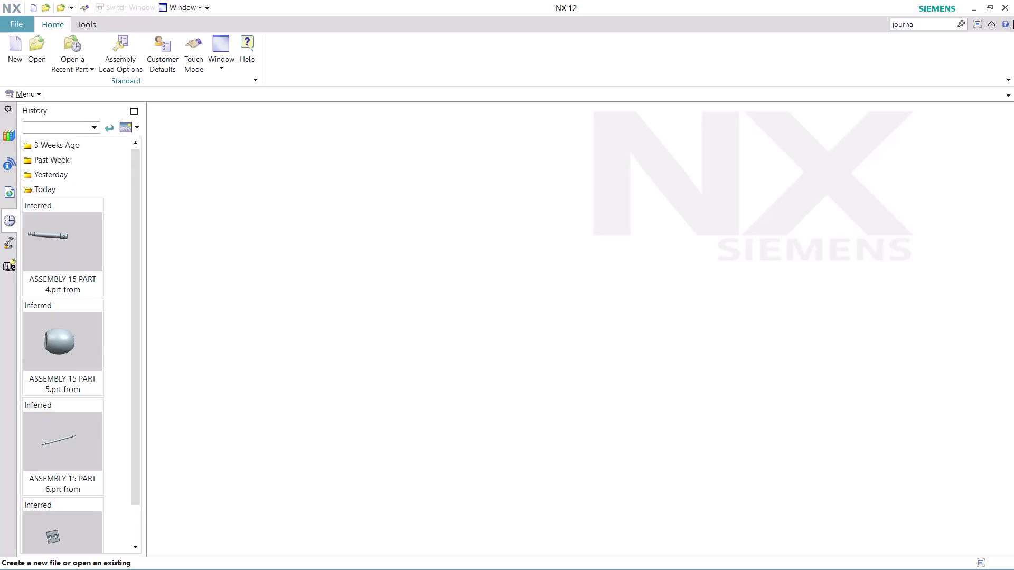
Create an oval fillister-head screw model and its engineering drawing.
Search the Command Finder for 'journa' to list the nine journal commands.
click(923, 21)
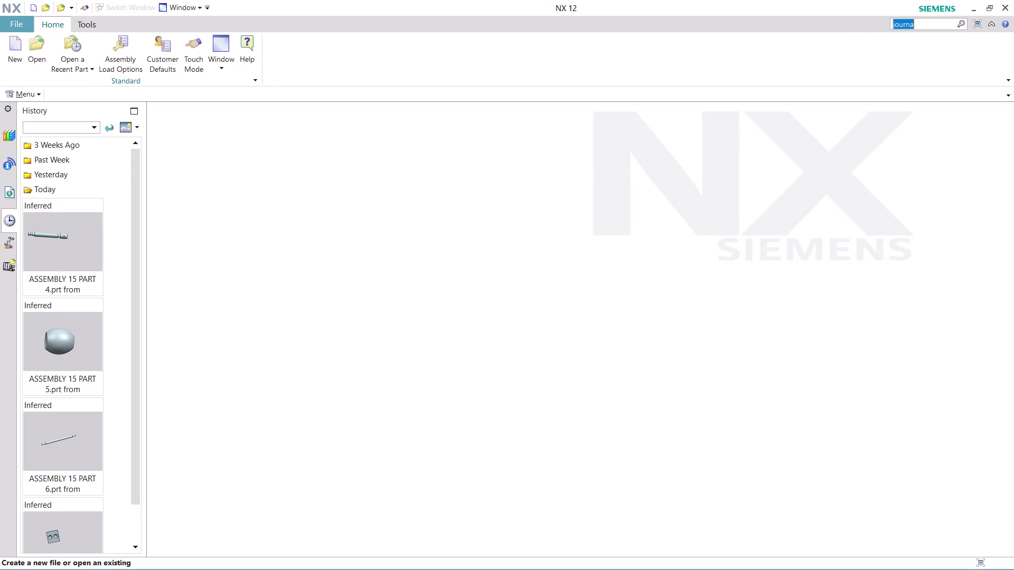
key(ctrl+super+F24)
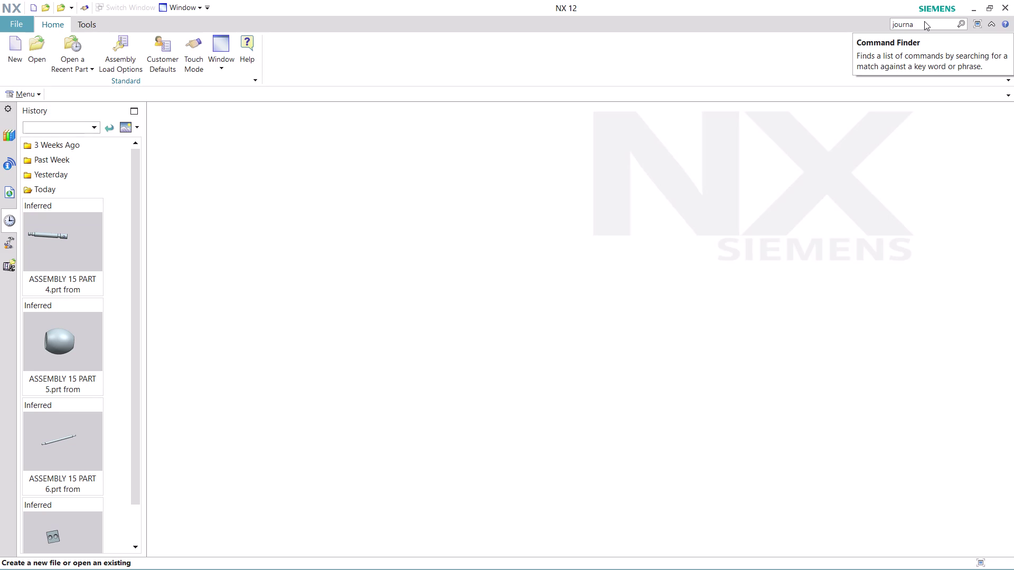
click(924, 21)
key(Return)
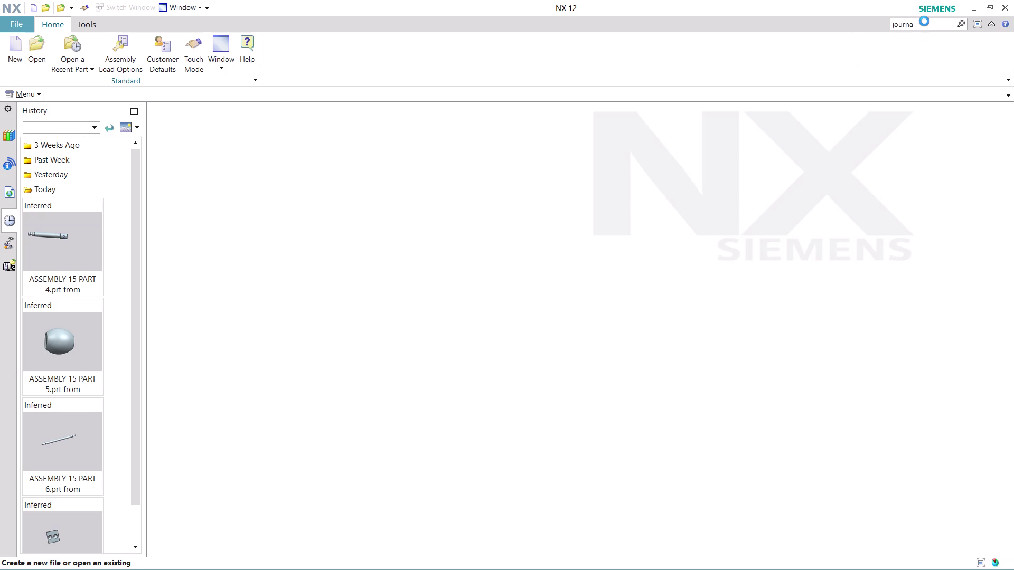
scroll(down, 3)
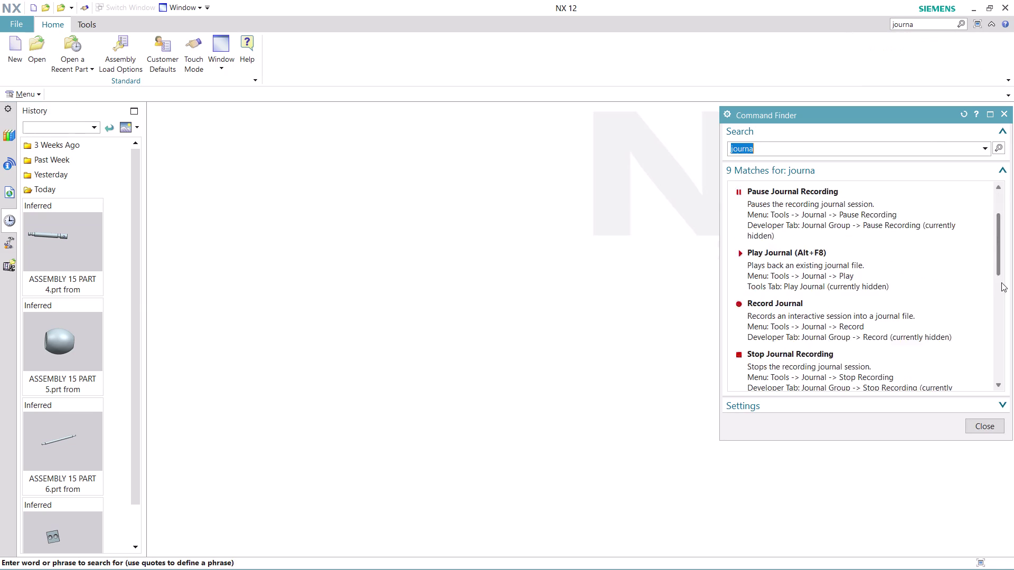
Start recording a journal to a file named 'ASSEMBLY 15 PART 8'.
scroll(down, 3)
click(789, 269)
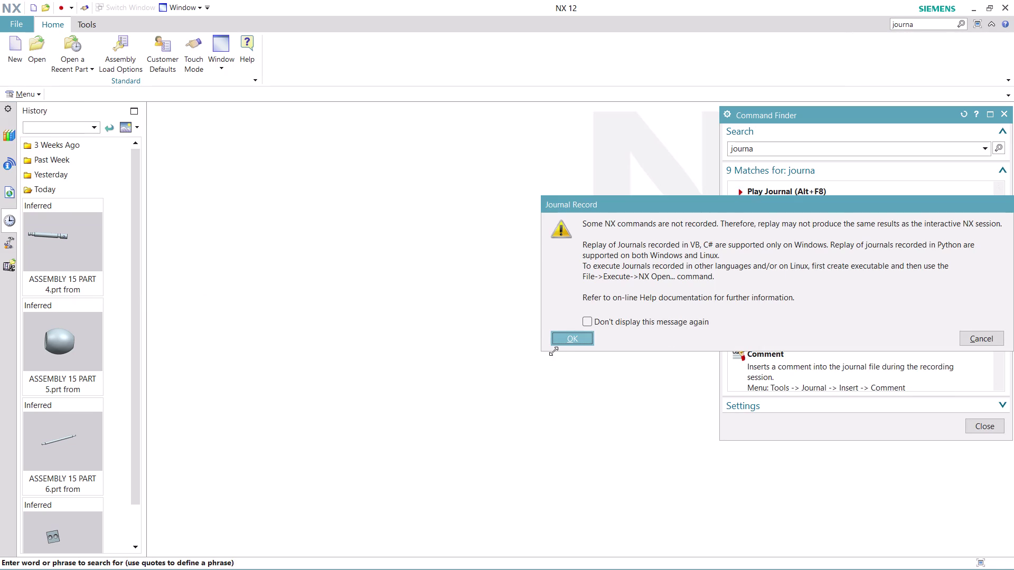
click(560, 340)
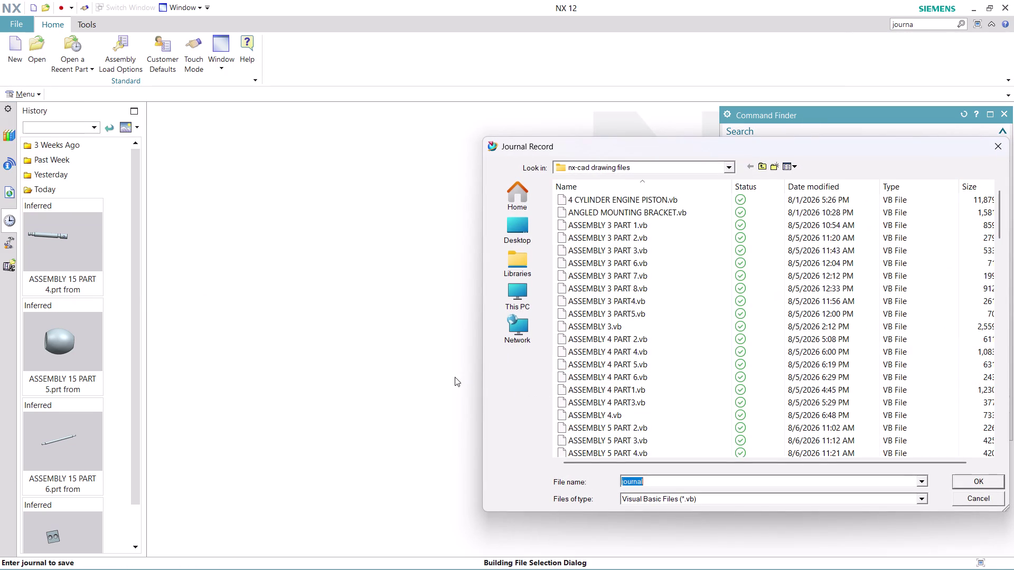
text(ASSE)
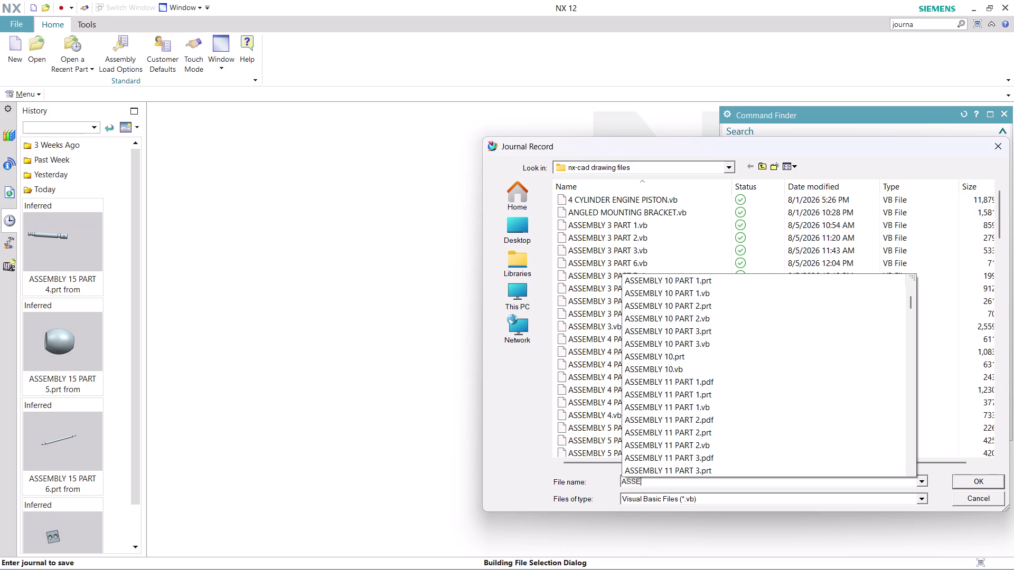
text(MBLY)
key(space)
text(15 PA)
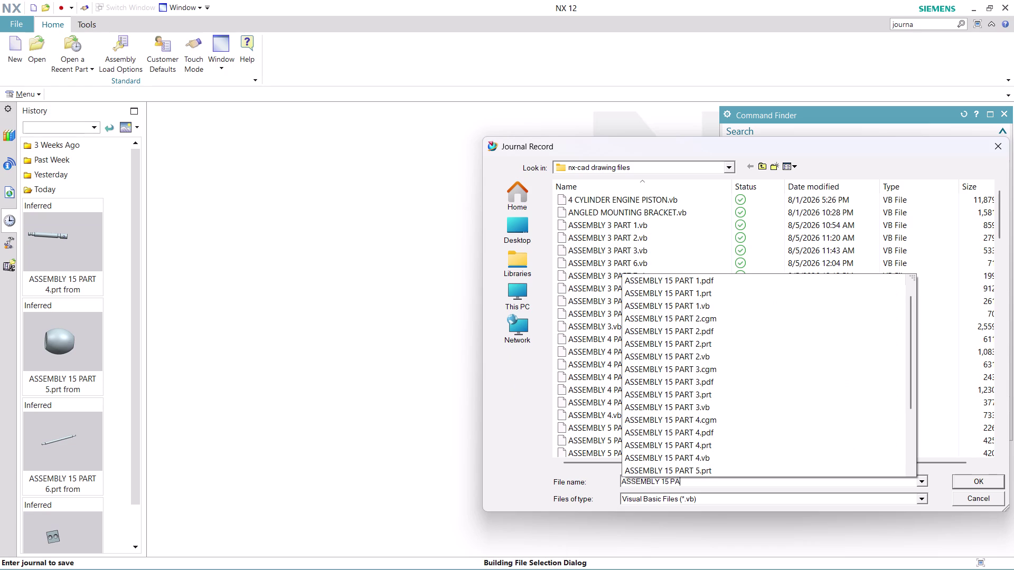
text(RT)
key(space)
key(8)
key(Return)
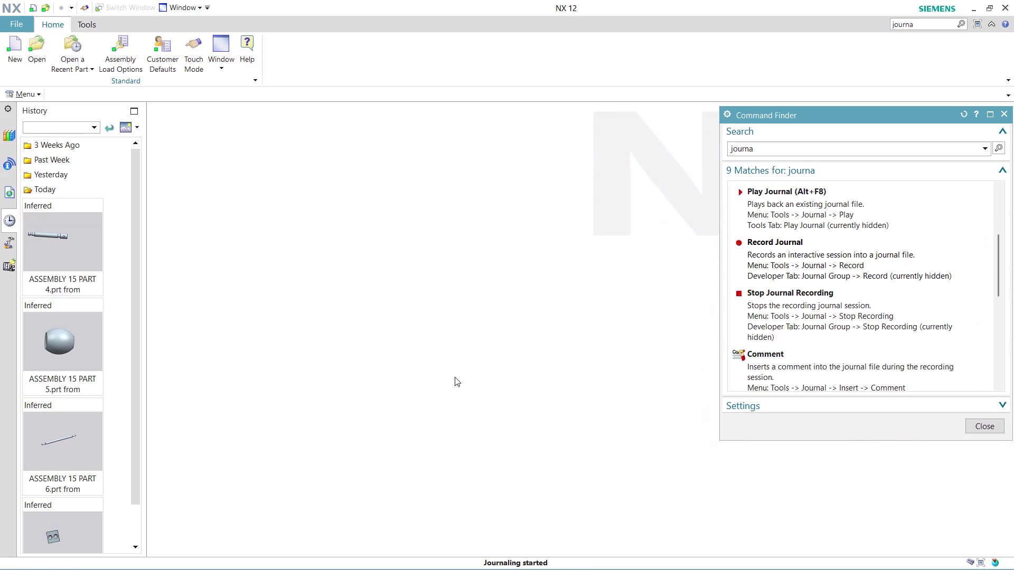
click(991, 422)
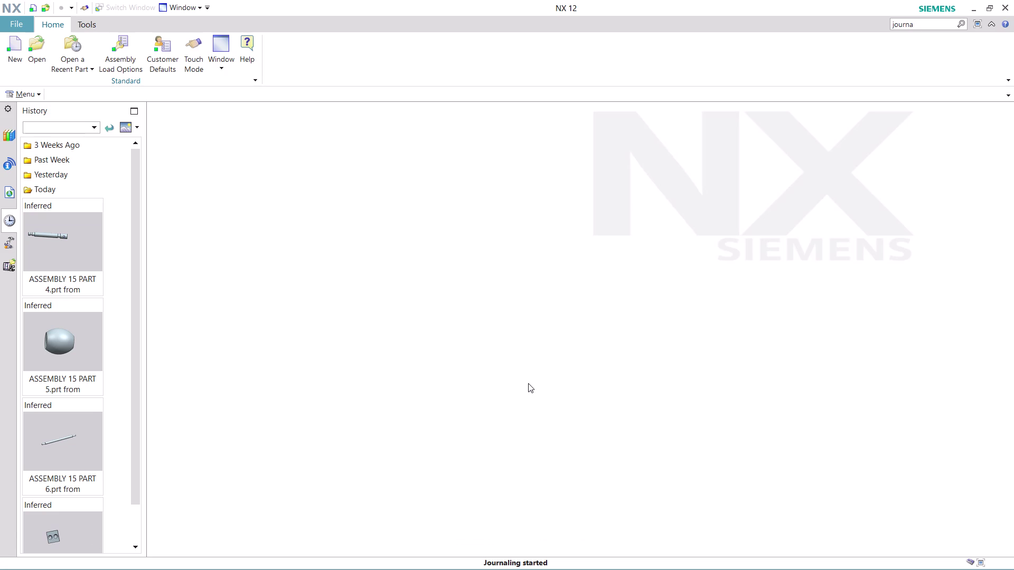
Create a new part, model8.prt, from the Model template.
click(11, 51)
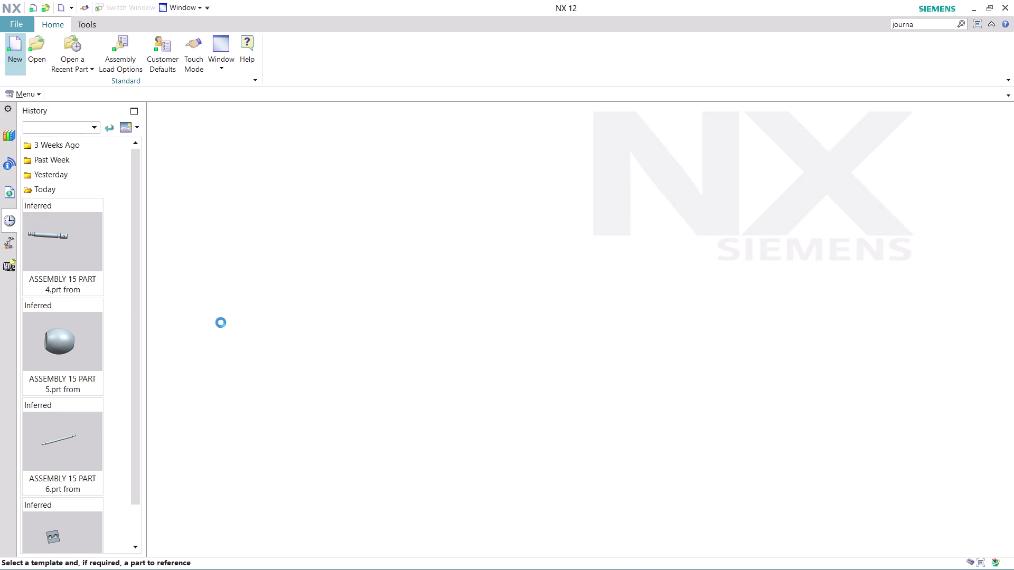
click(189, 270)
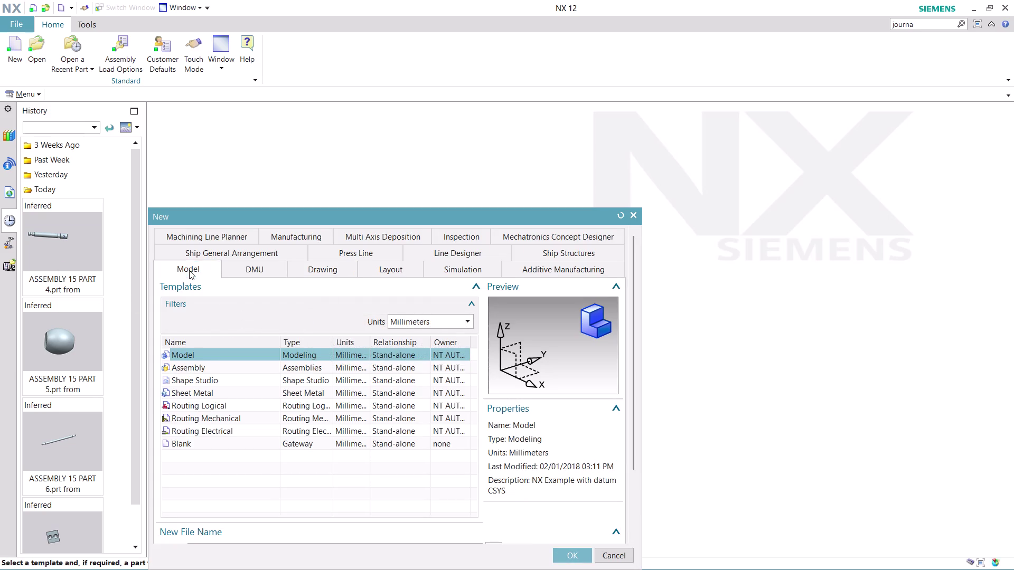
click(568, 555)
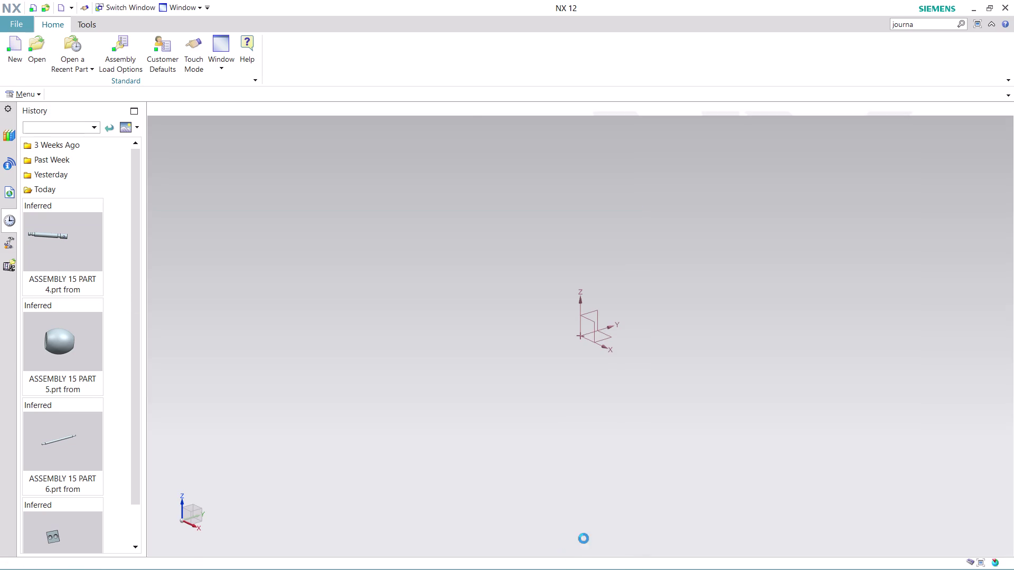
click(20, 98)
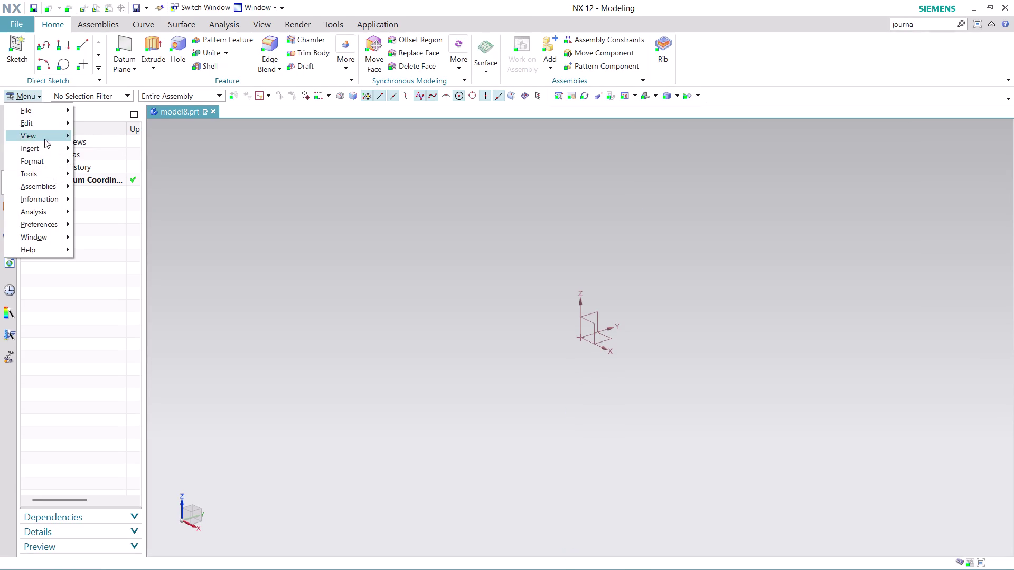
click(151, 163)
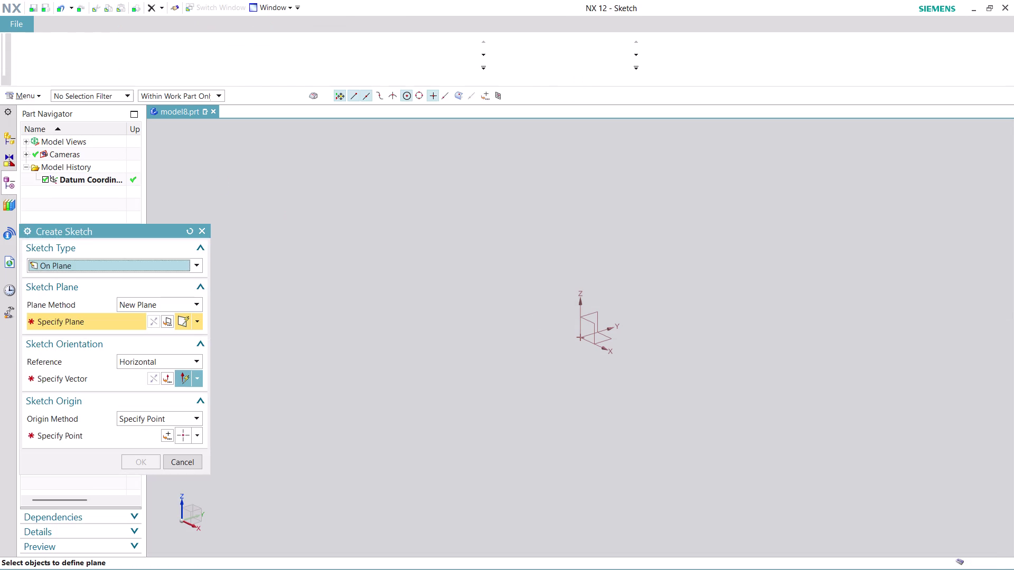
Place the sketch on the XY plane, horizontal orientation, origin at 0,0,0.
click(615, 339)
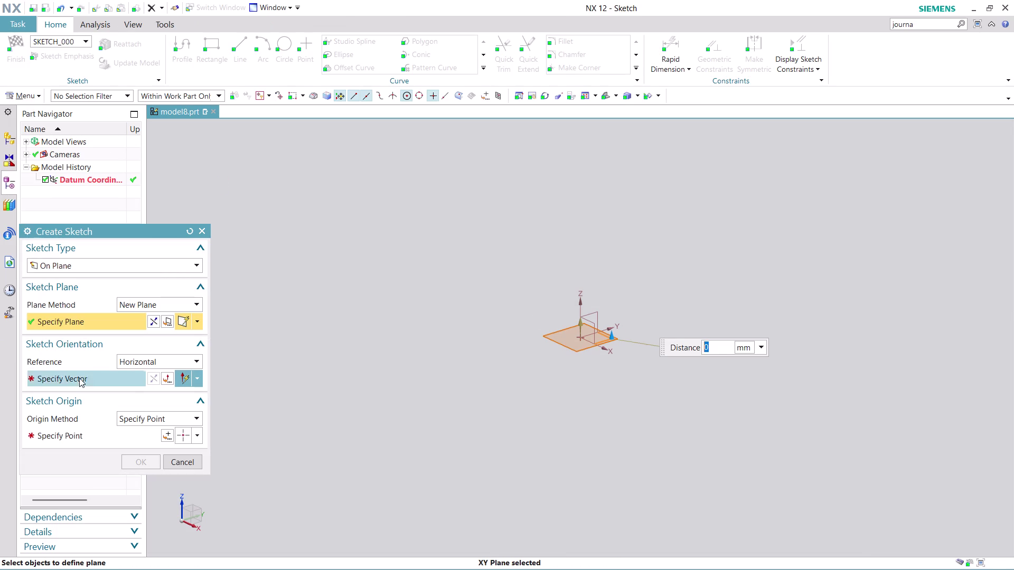
click(80, 378)
click(610, 327)
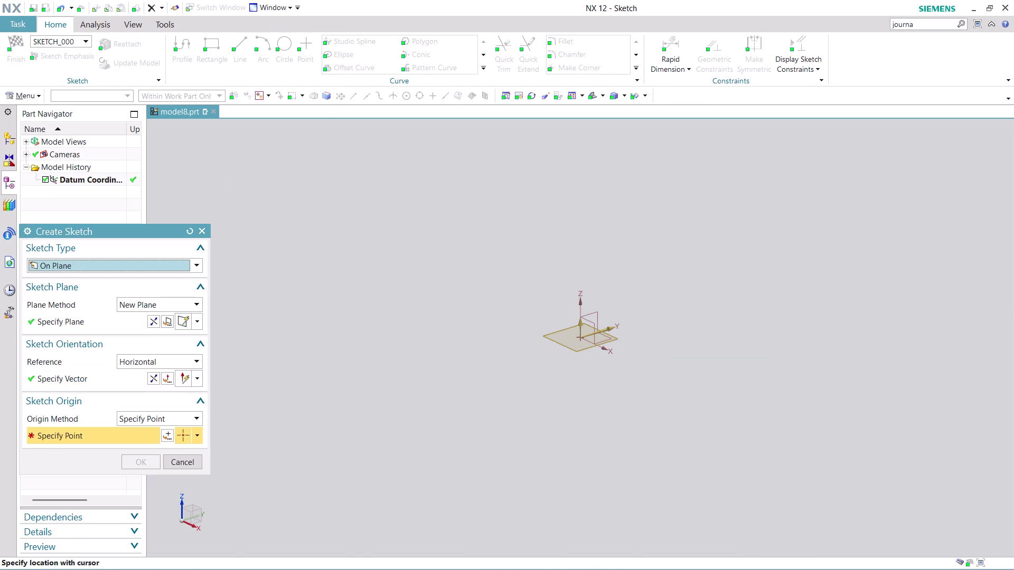
click(166, 434)
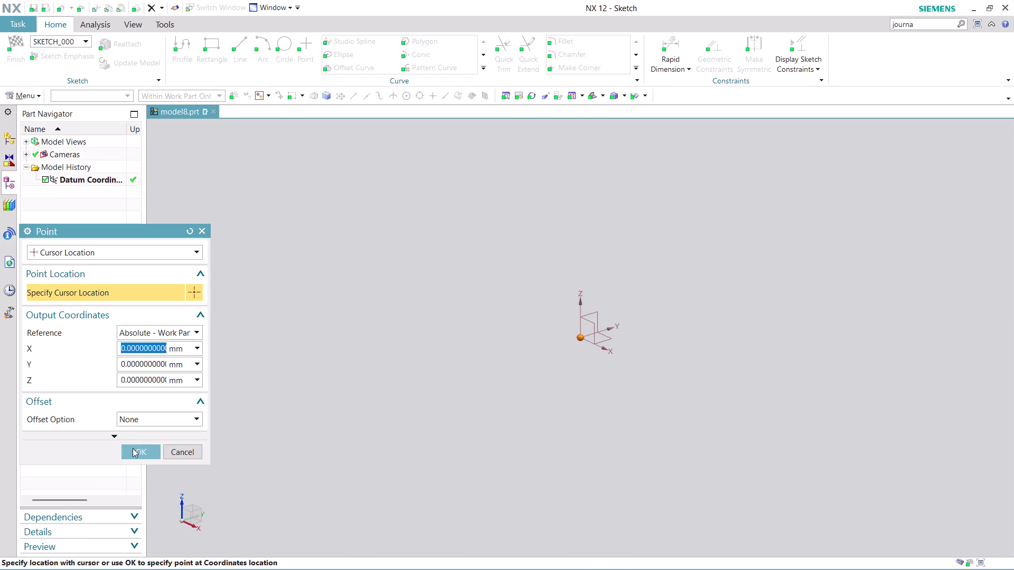
click(134, 453)
click(136, 461)
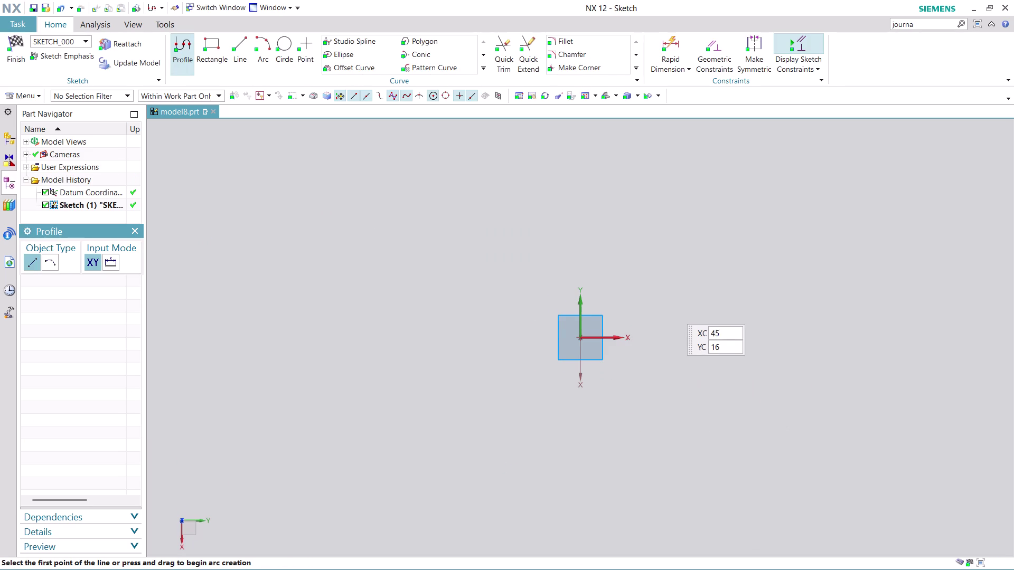
Zoom in and place the first profile point up and right of the origin.
scroll(up, 3)
scroll(up, 3)
scroll(up, 3)
scroll(up, 3)
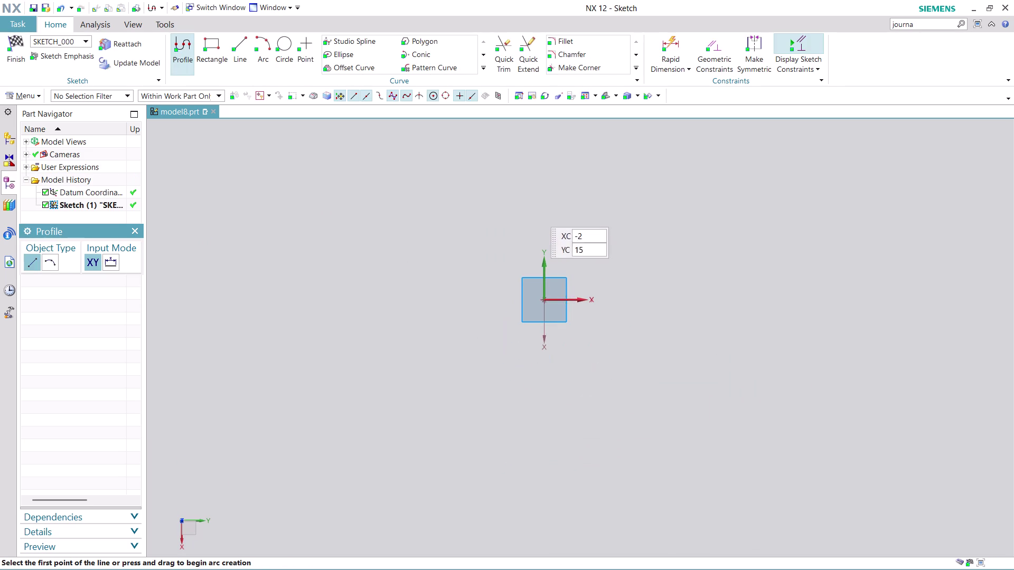
scroll(up, 3)
scroll(up, 3)
scroll(up, 3)
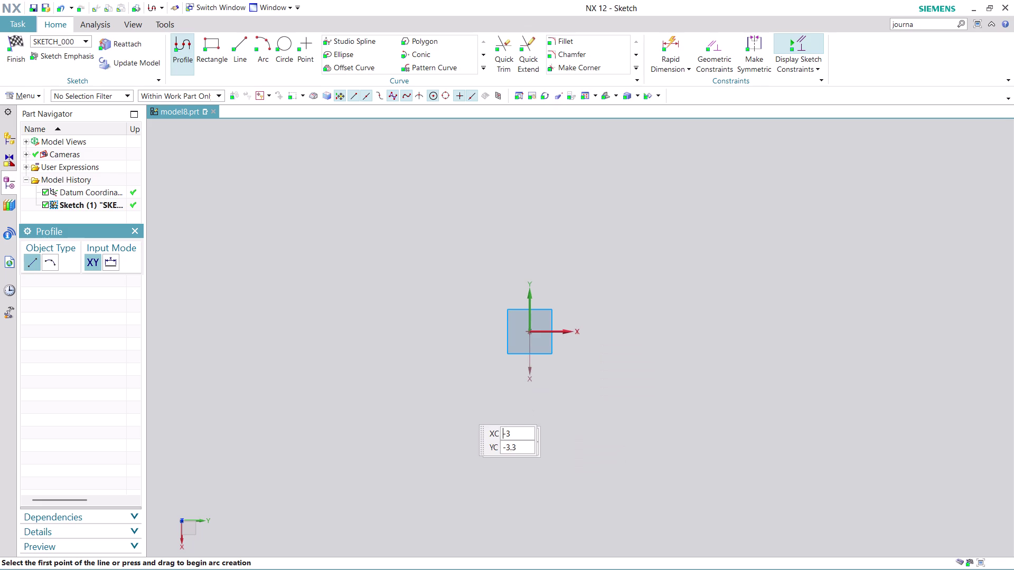
scroll(up, 3)
scroll(up, 3)
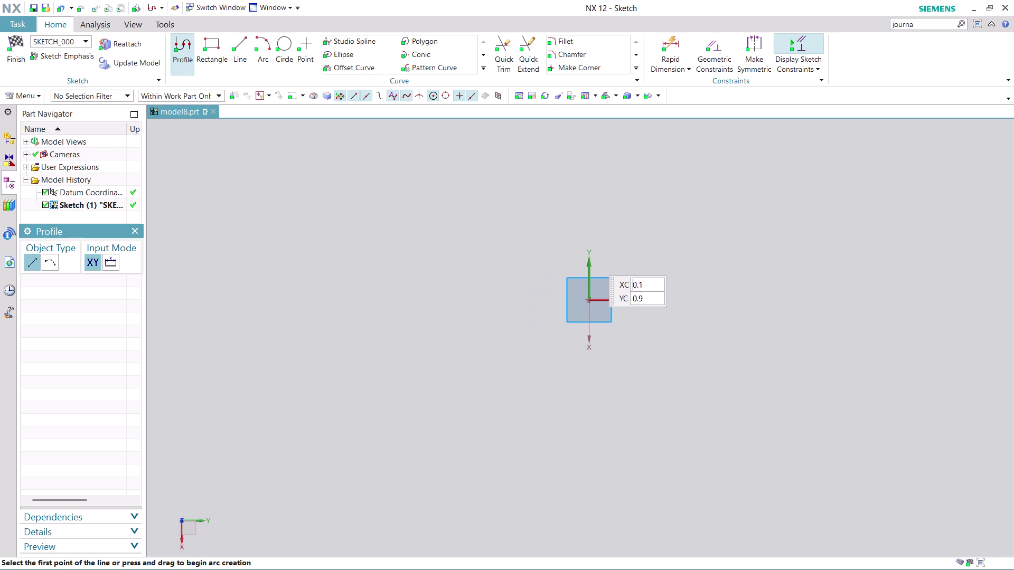
scroll(down, 3)
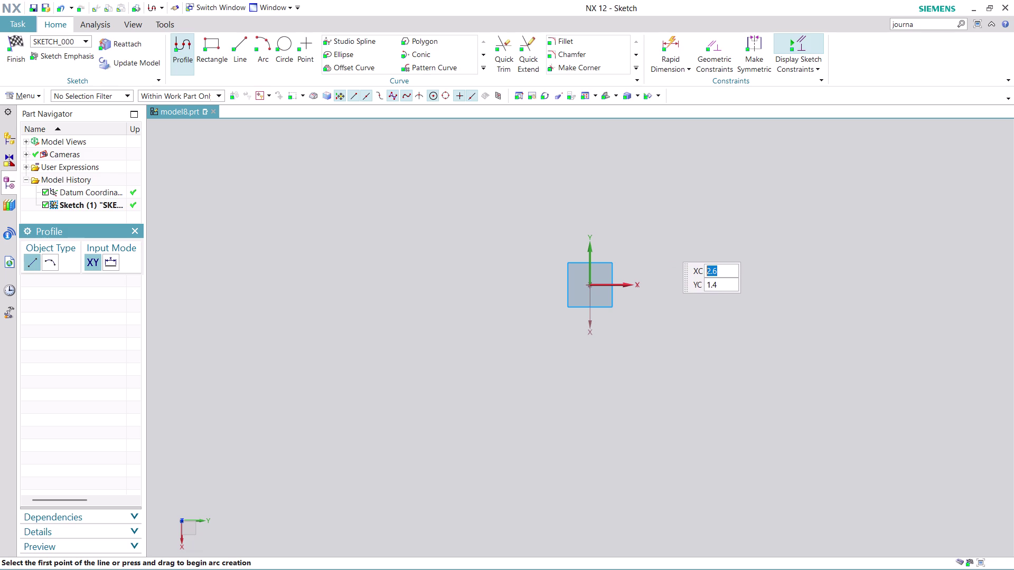
click(656, 243)
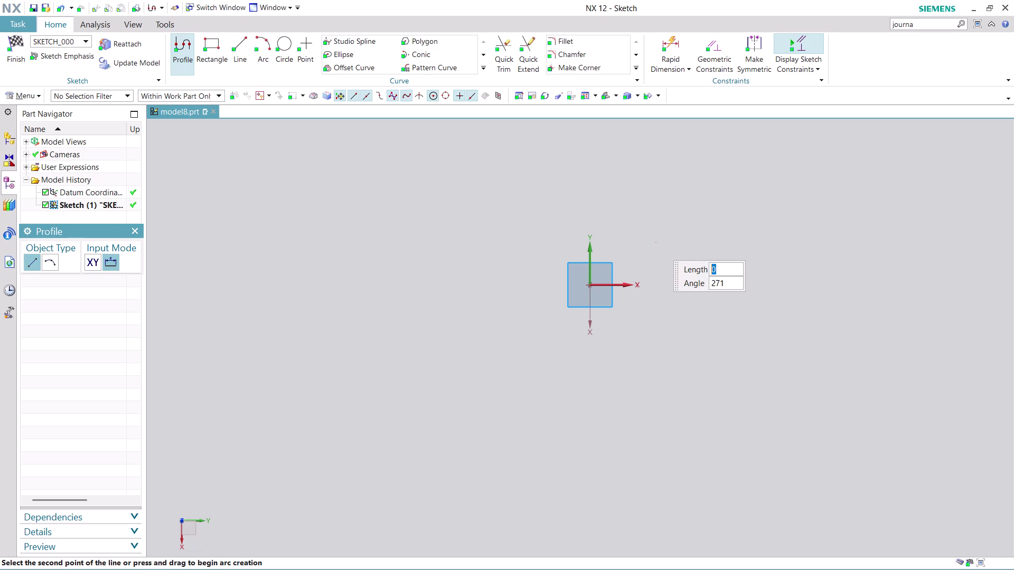
Draw the short top horizontal step lines and the long vertical line downward.
click(704, 240)
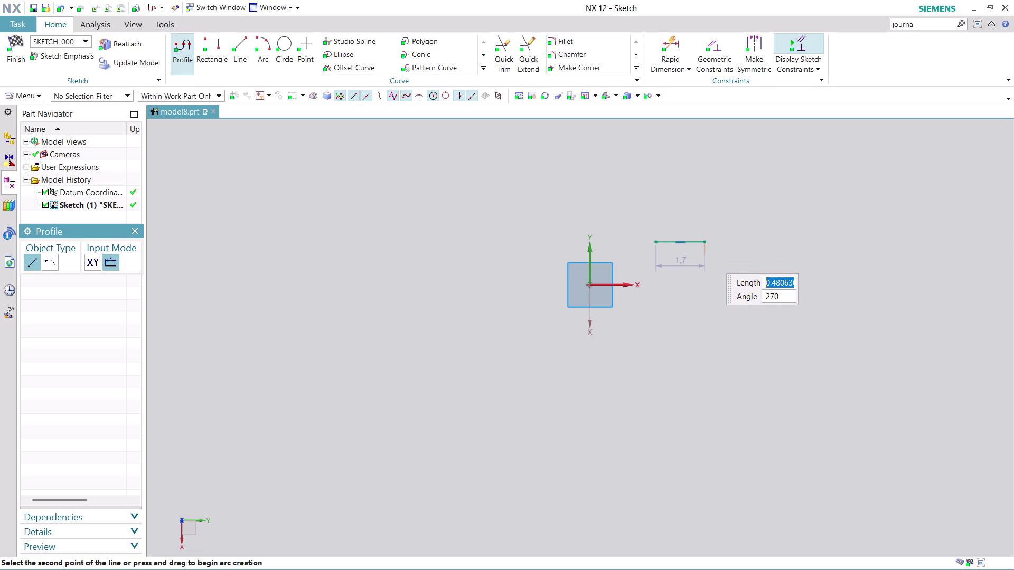
click(708, 256)
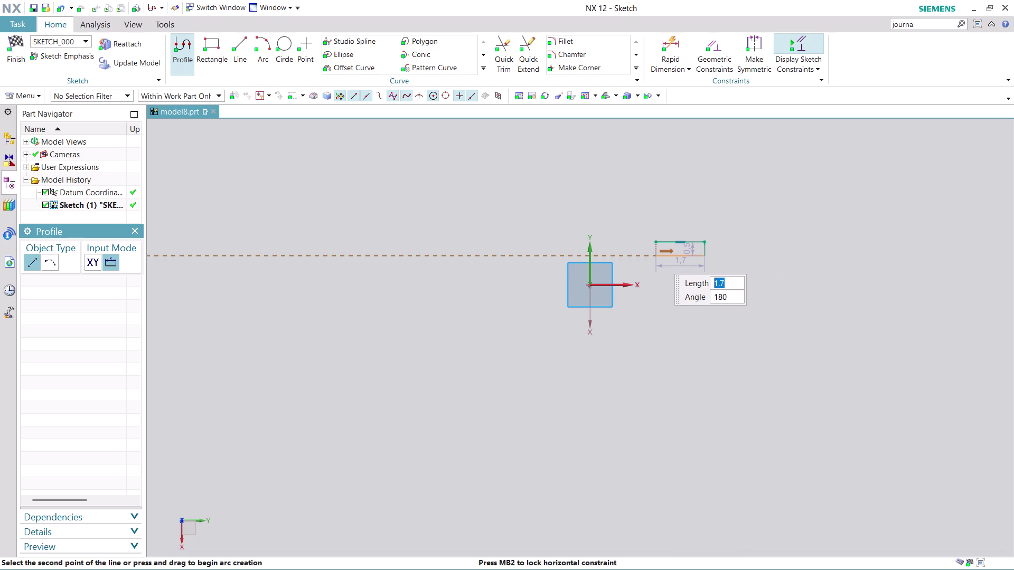
click(655, 254)
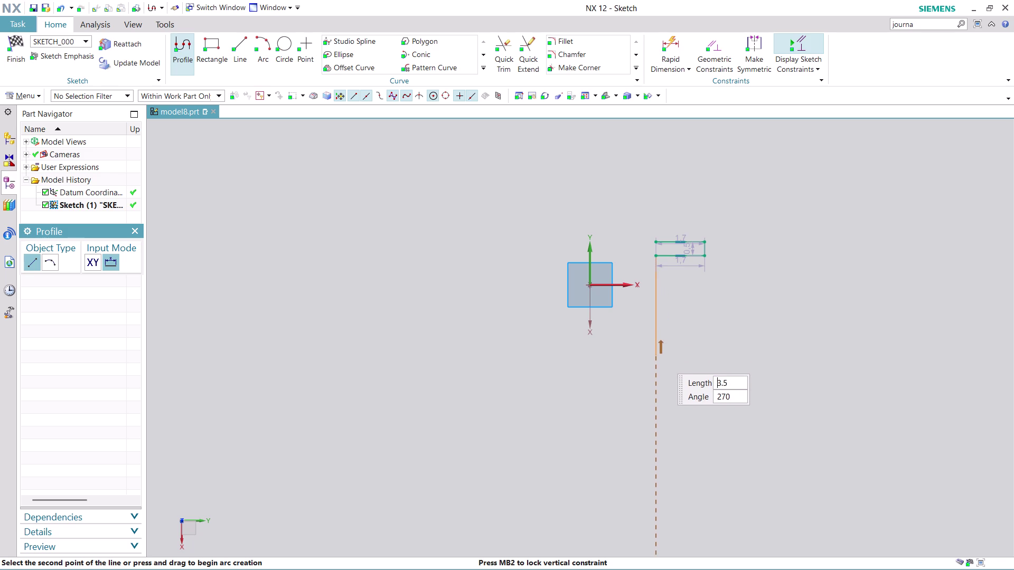
click(660, 359)
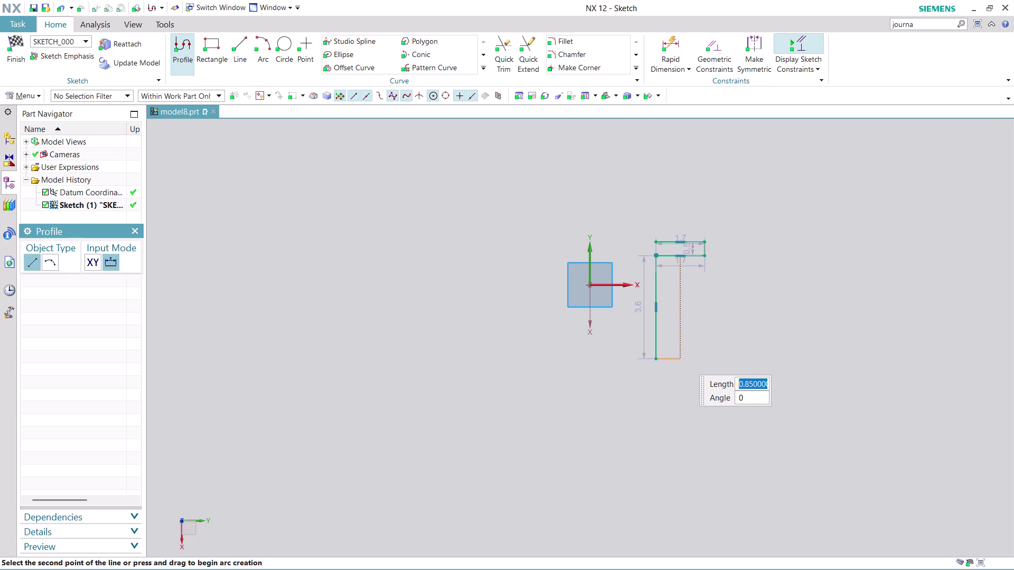
Add the small bottom step and a tall right vertical line rising past the top.
click(681, 357)
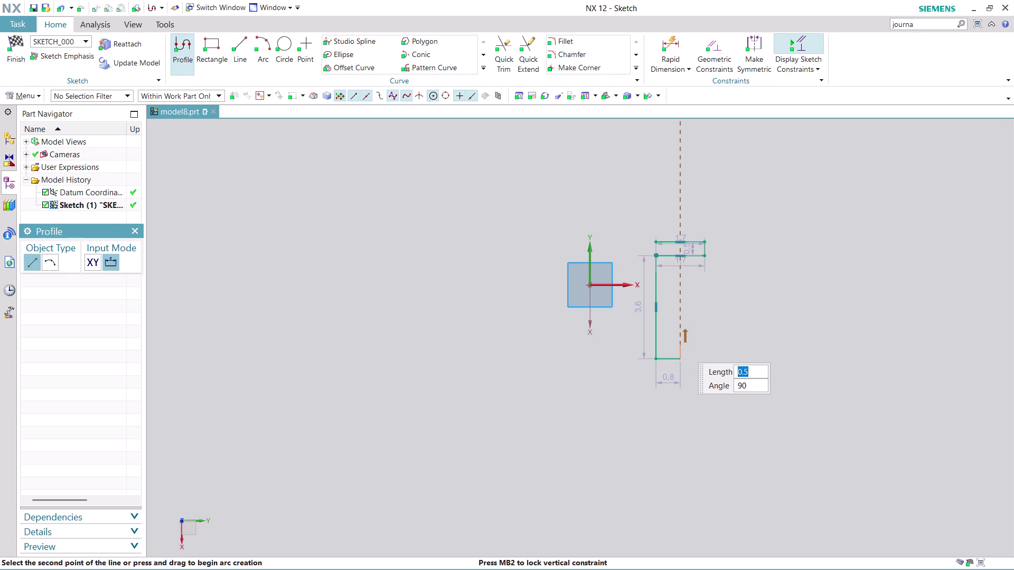
click(680, 350)
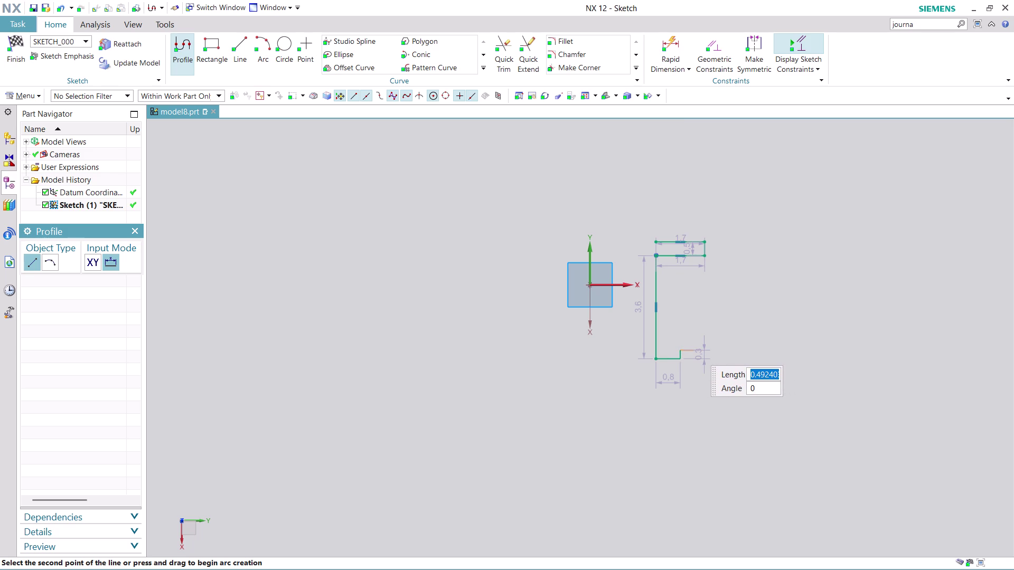
click(693, 347)
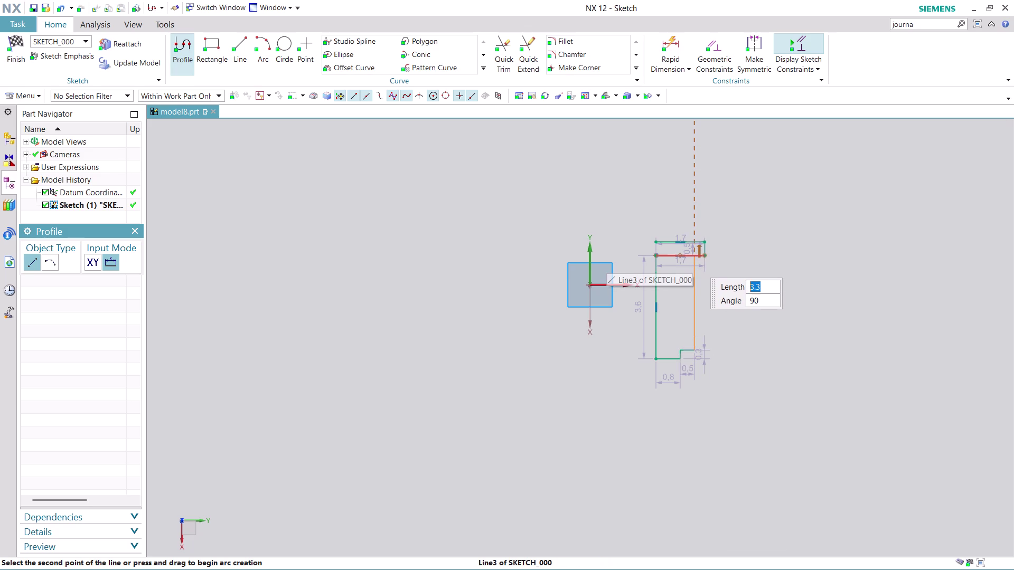
click(695, 194)
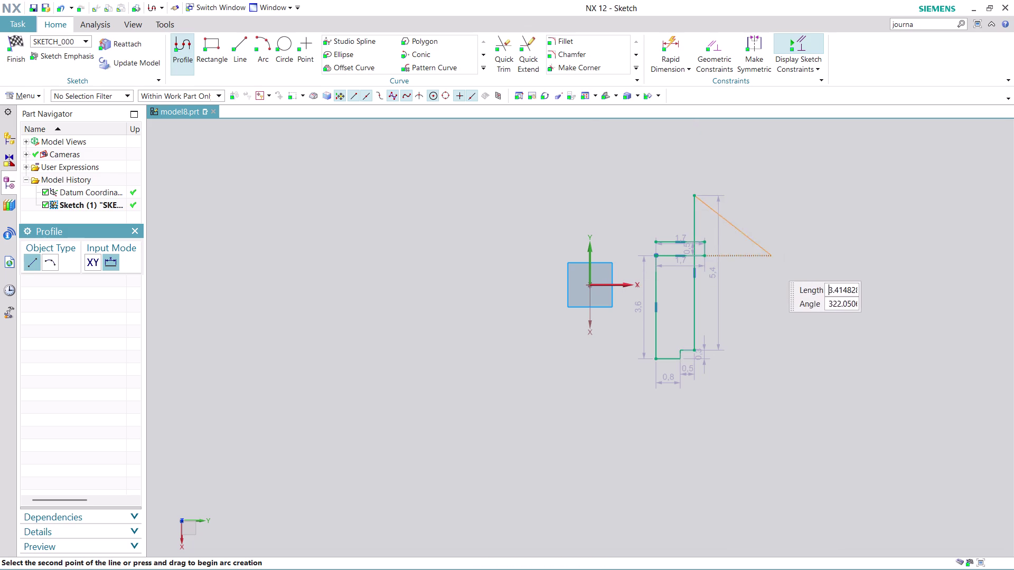
key(Escape)
key(Escape)
scroll(up, 3)
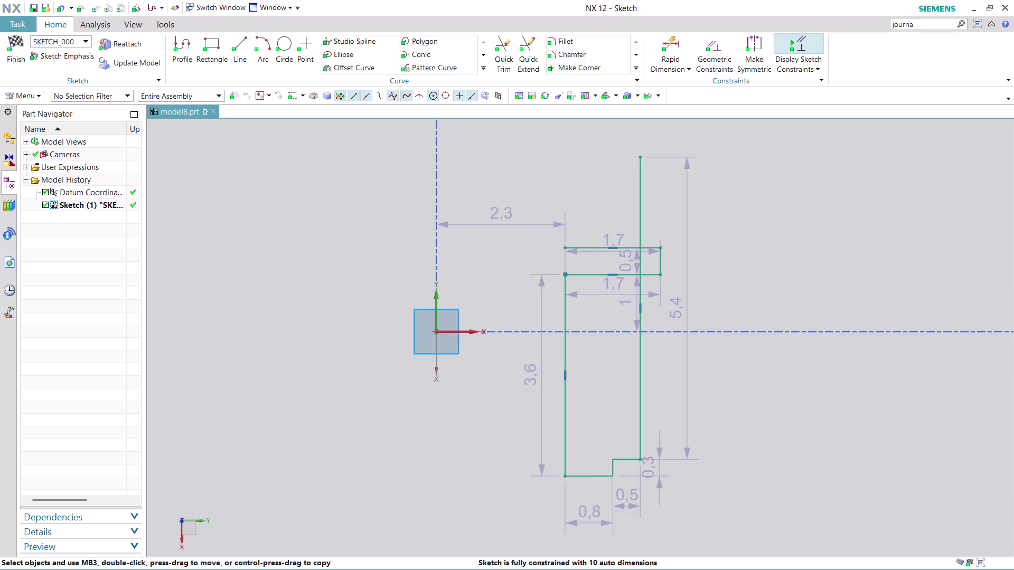
click(512, 48)
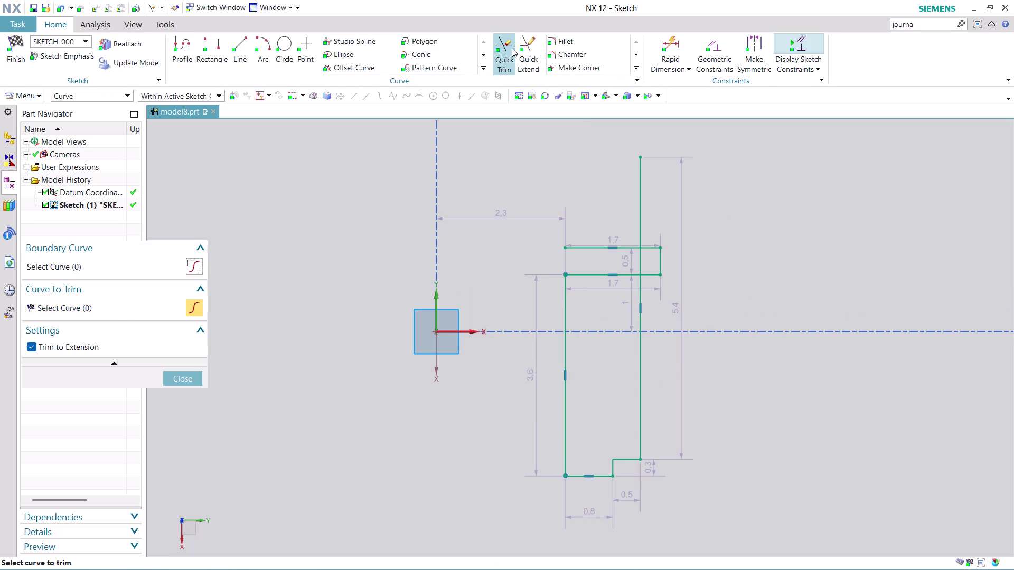
Trim the short right vertical piece between the two top horizontal lines.
click(640, 201)
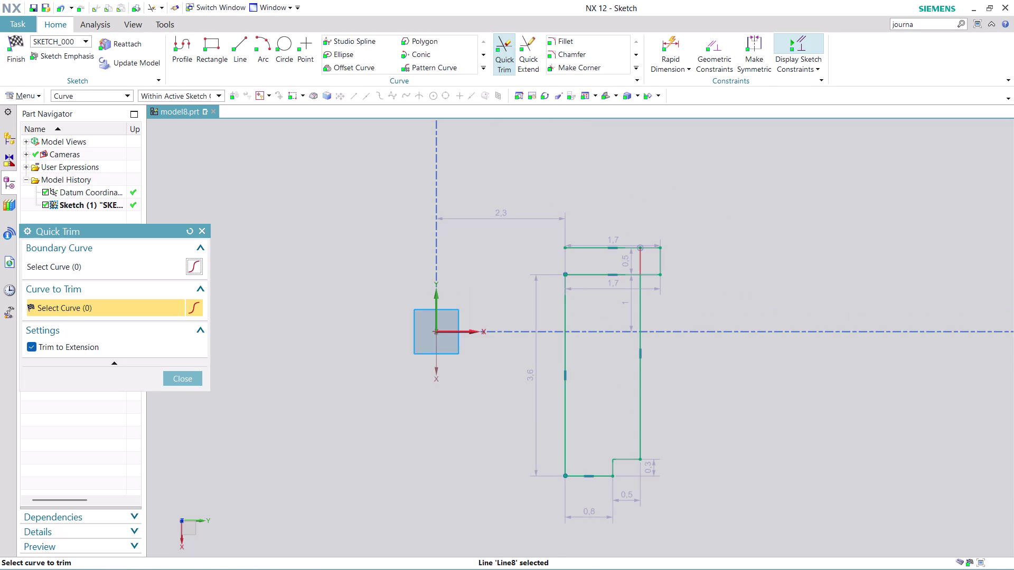
click(641, 262)
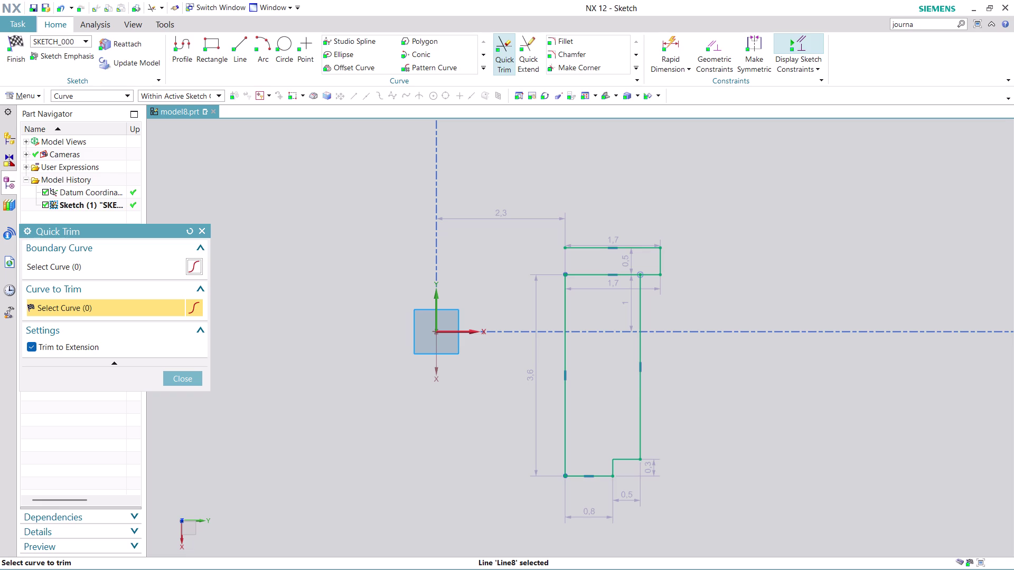
click(195, 378)
scroll(up, 3)
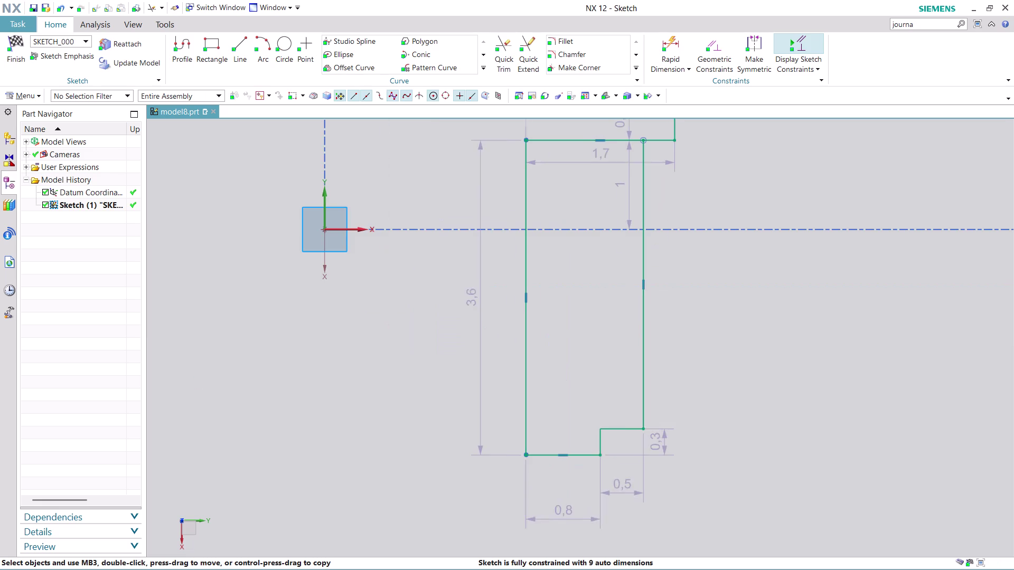
double_click(660, 445)
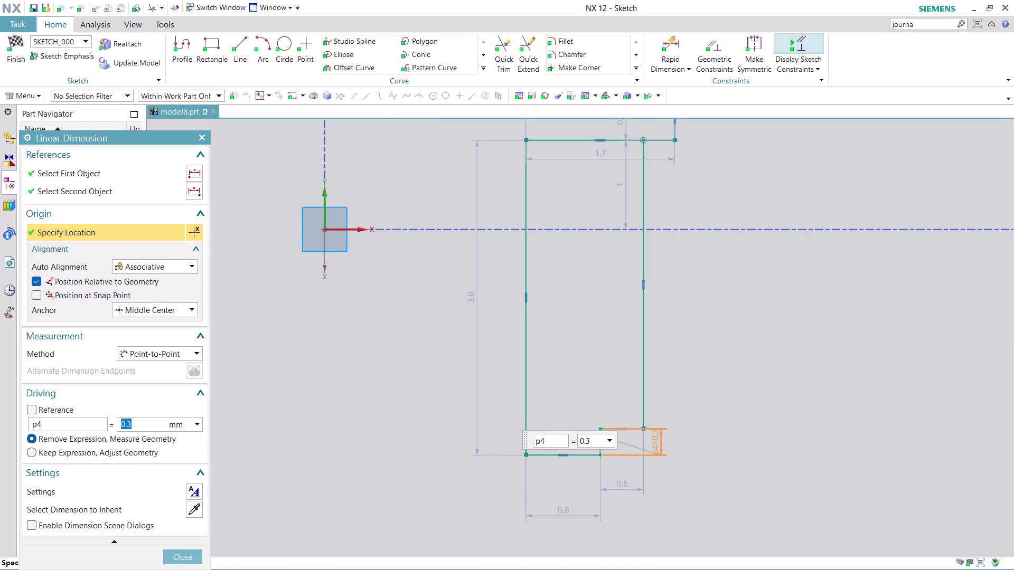
Set the bottom step height p4 to 1 and move its label right of the step.
key(1)
key(Return)
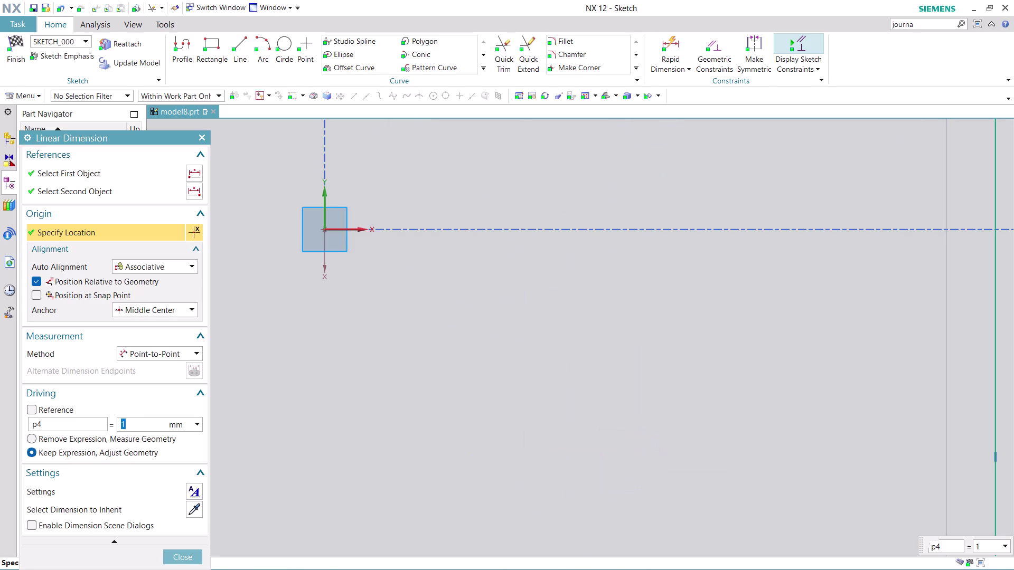
scroll(down, 3)
scroll(up, 3)
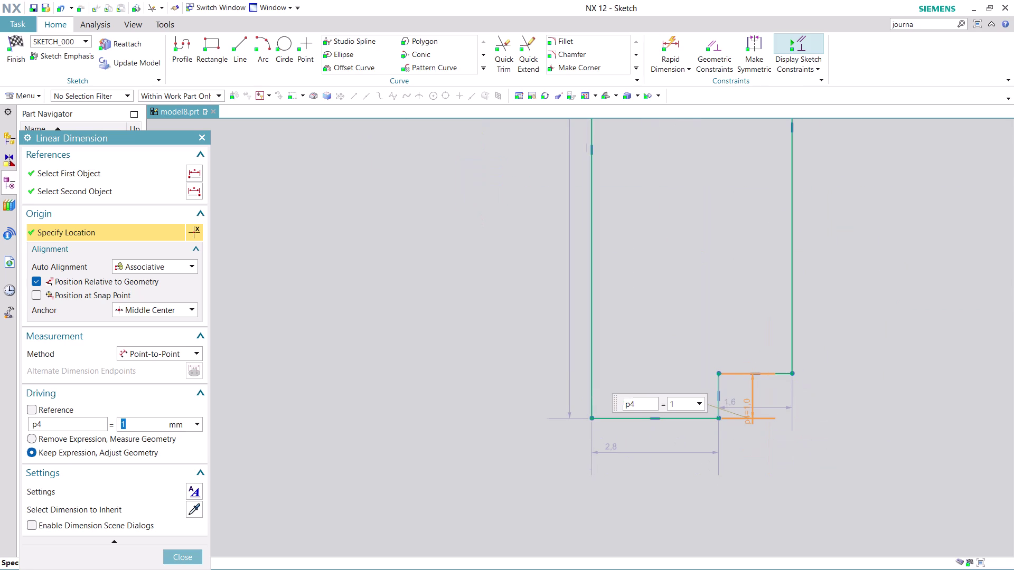
click(186, 558)
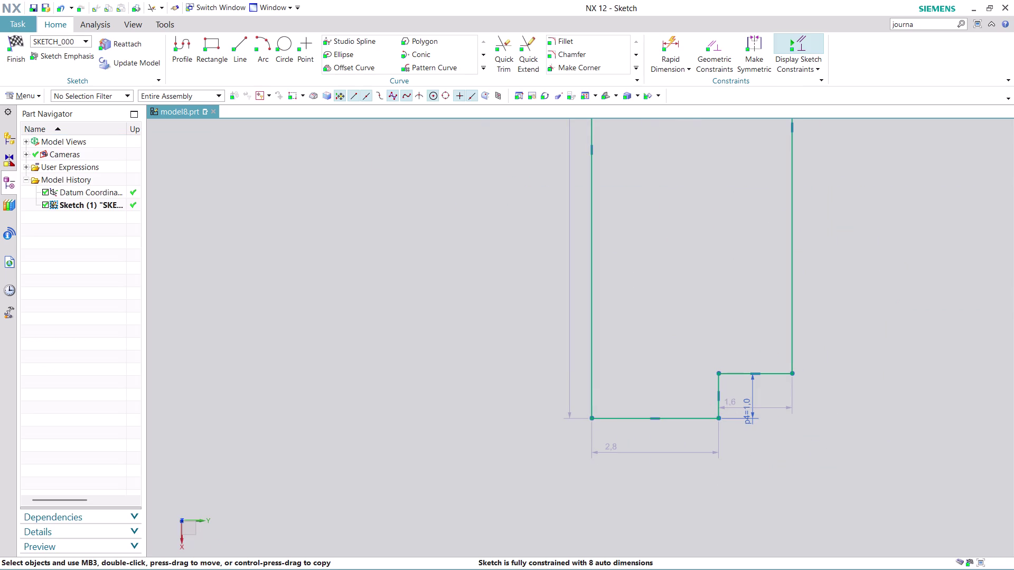
drag(750, 399, 829, 396)
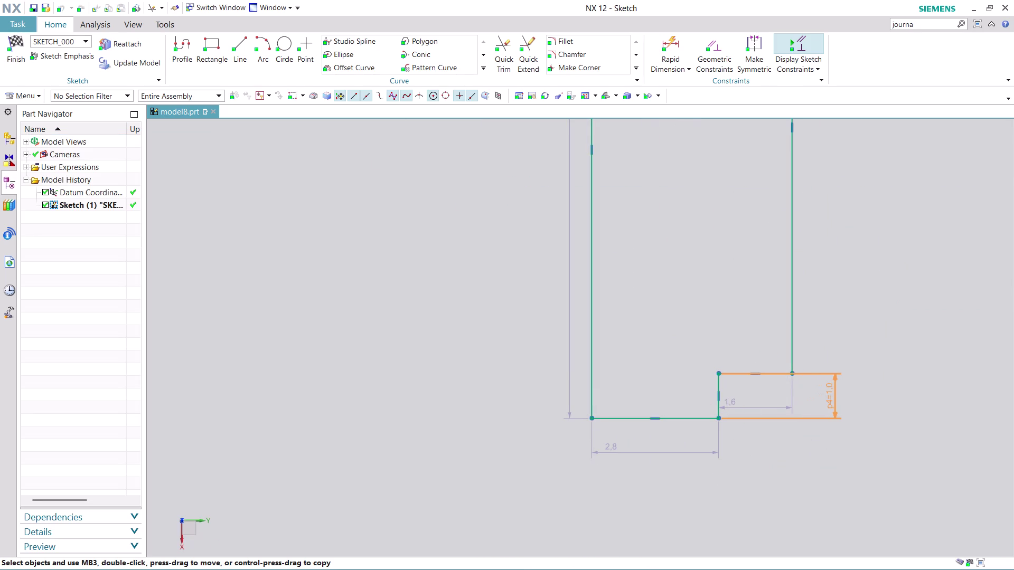
drag(829, 397, 830, 397)
scroll(down, 3)
scroll(up, 3)
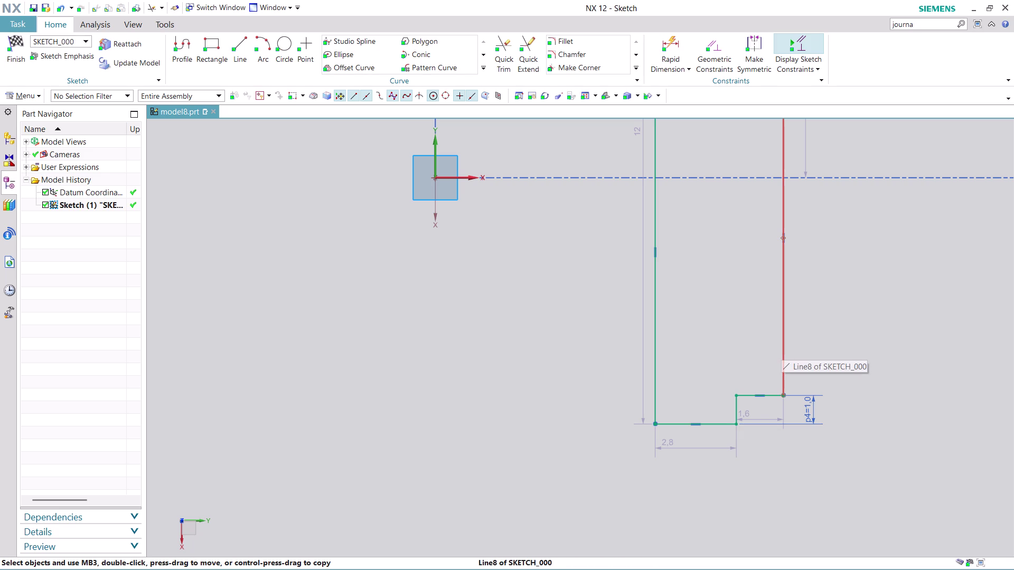
Dimension the bottom width from the left corner to the right vertical line as p5 = 3.
click(678, 43)
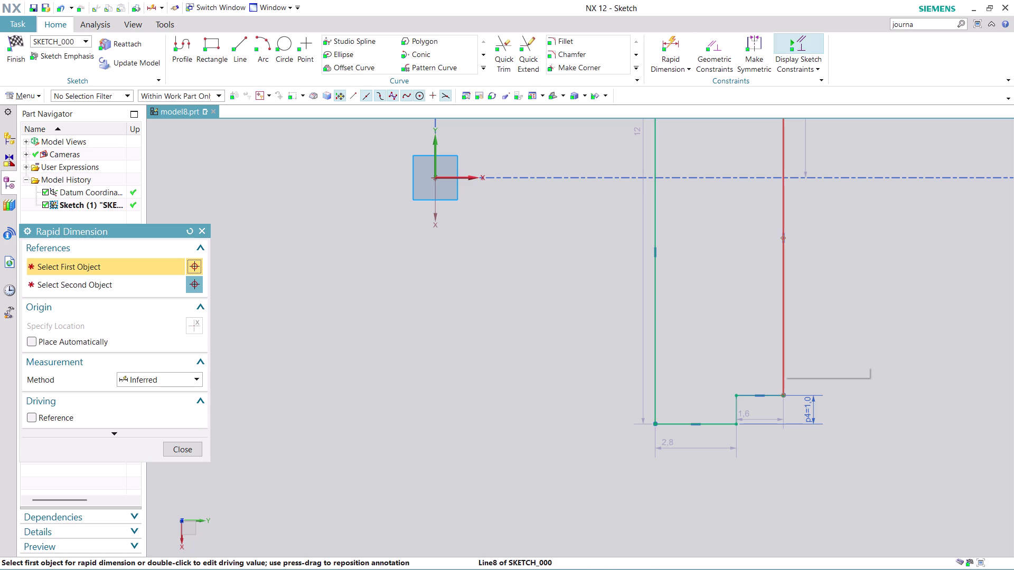
click(783, 351)
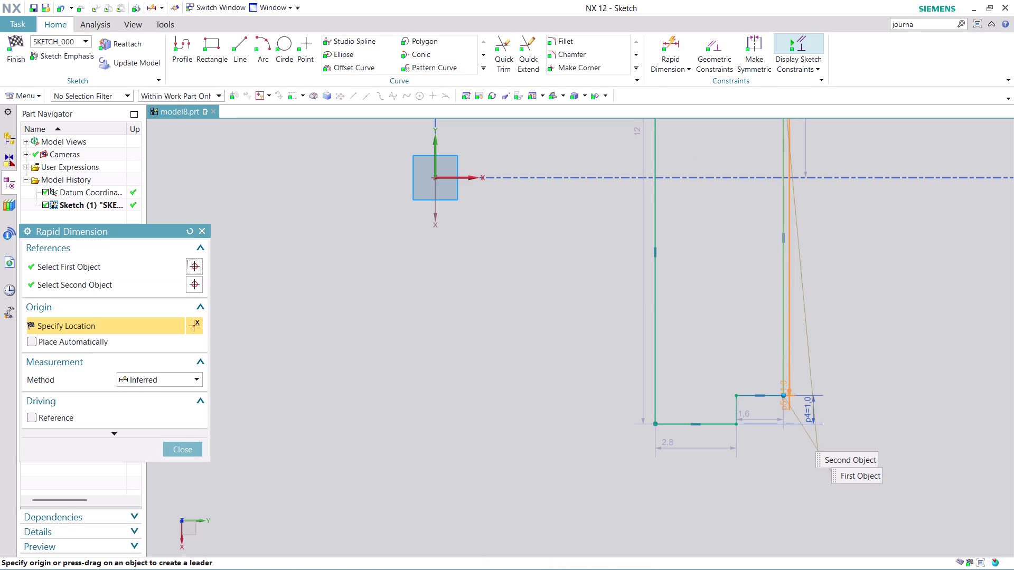
click(656, 386)
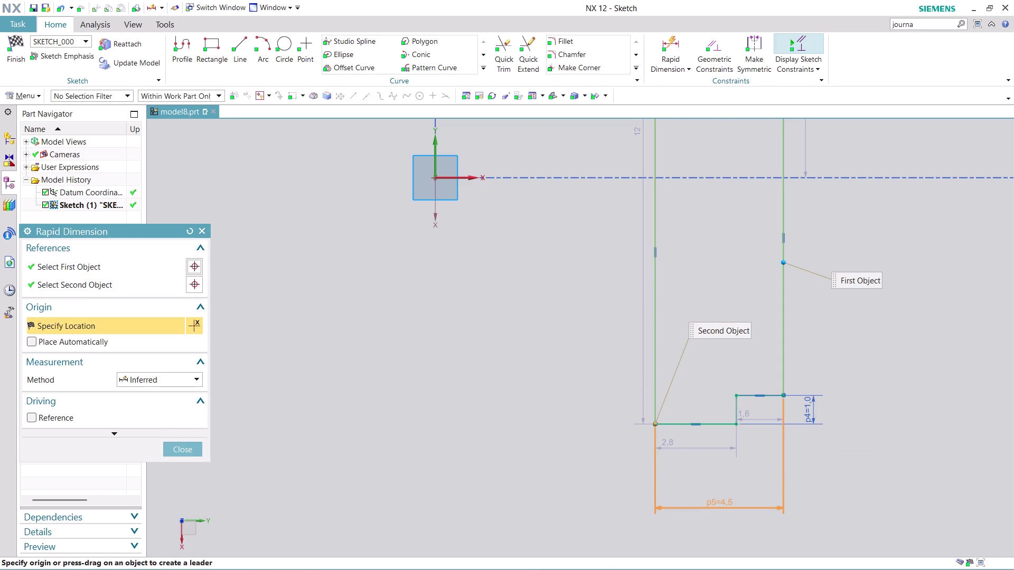
click(731, 501)
key(3)
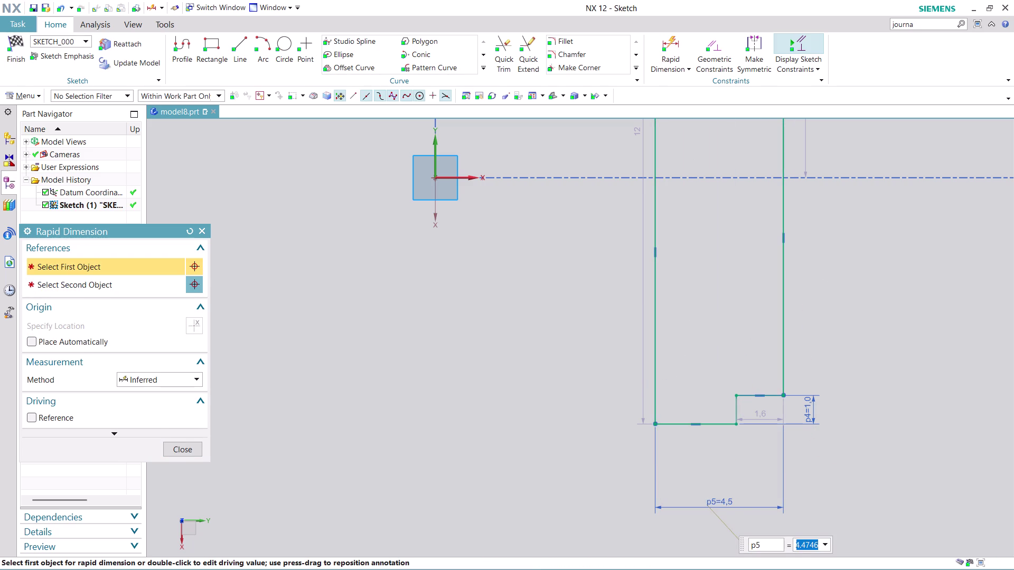
key(Return)
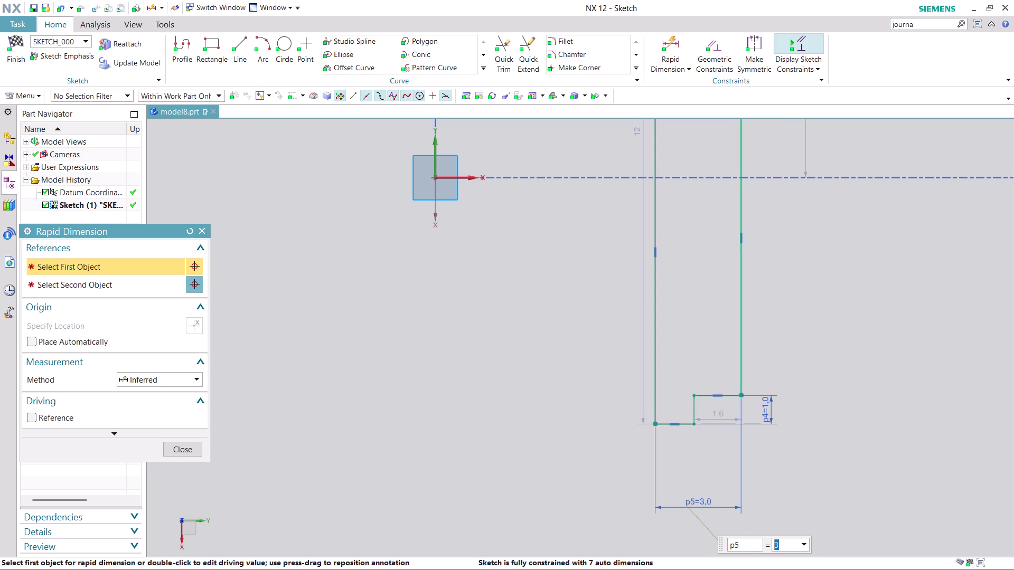
click(183, 451)
scroll(down, 3)
scroll(up, 3)
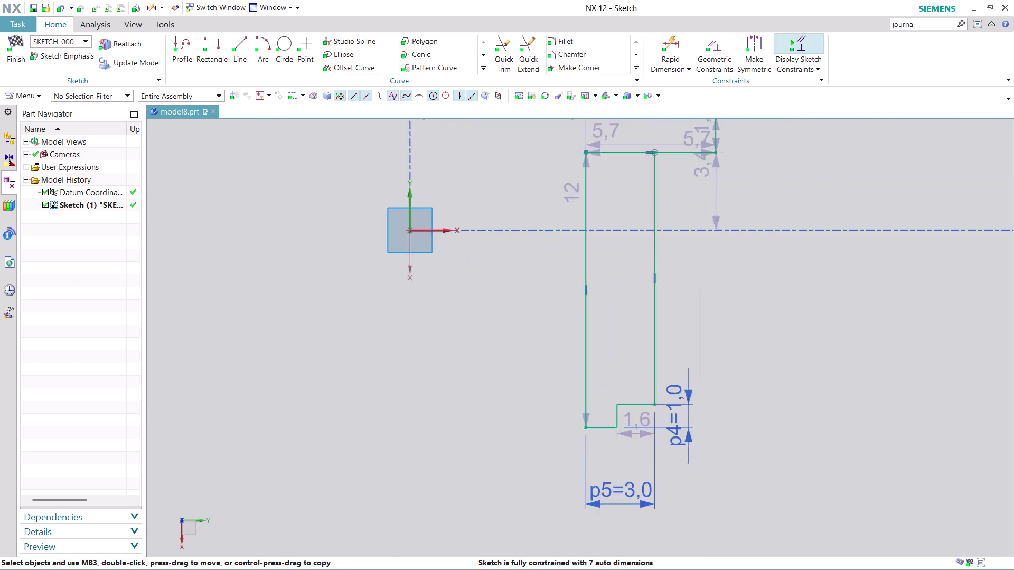
scroll(up, 3)
scroll(up, 3)
scroll(up, 3)
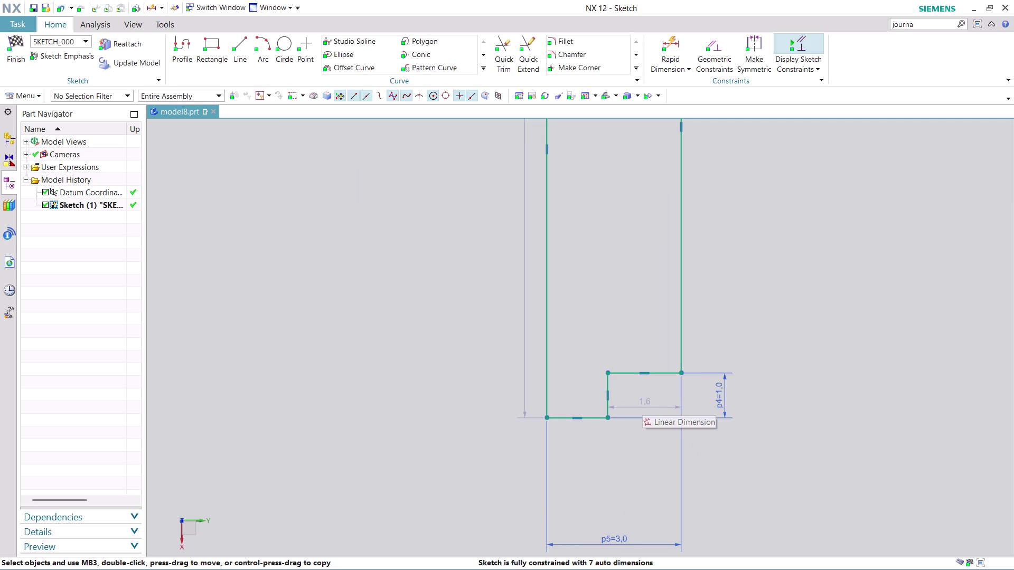
click(668, 39)
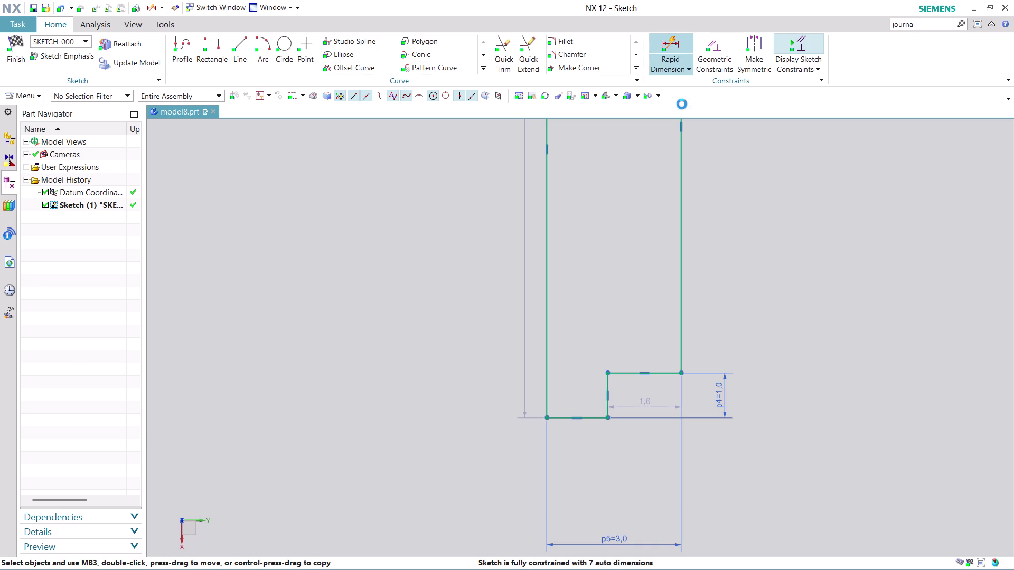
Dimension the bottom step width as p6 = 2.
click(596, 417)
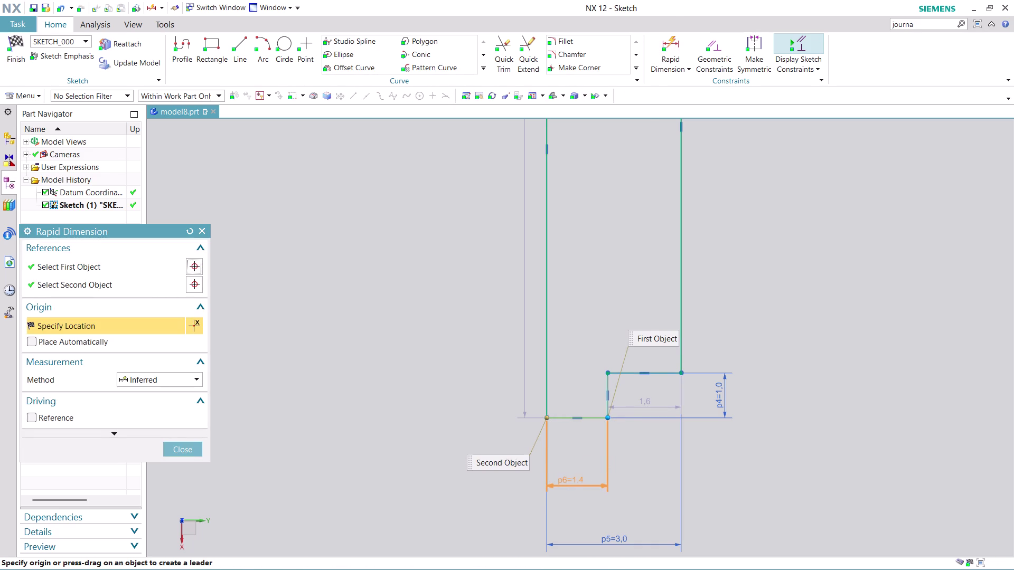
click(578, 480)
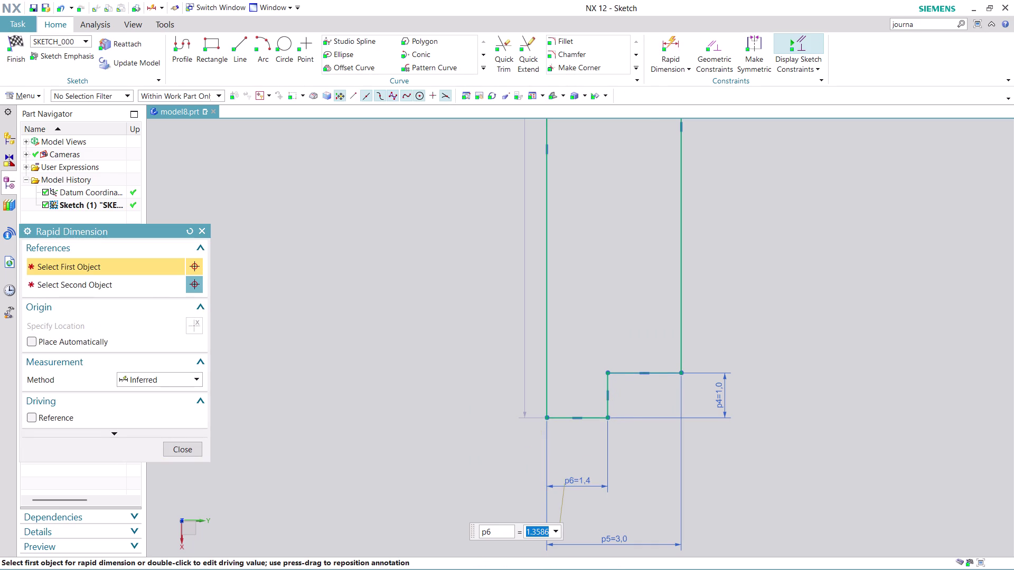
key(2)
key(Return)
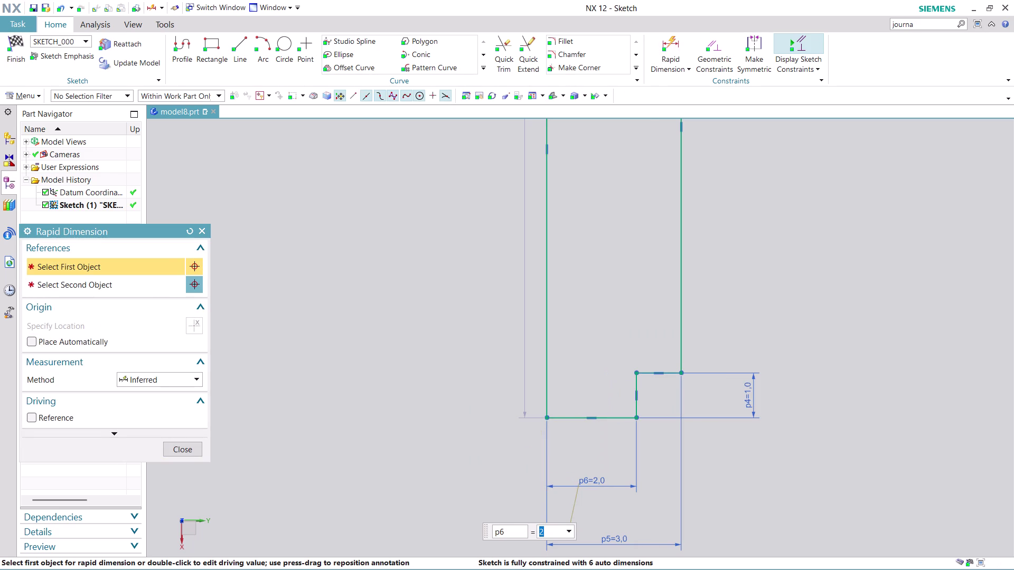
click(187, 445)
Drag one overlapping 5,7 width dimension up above the top step line.
scroll(down, 3)
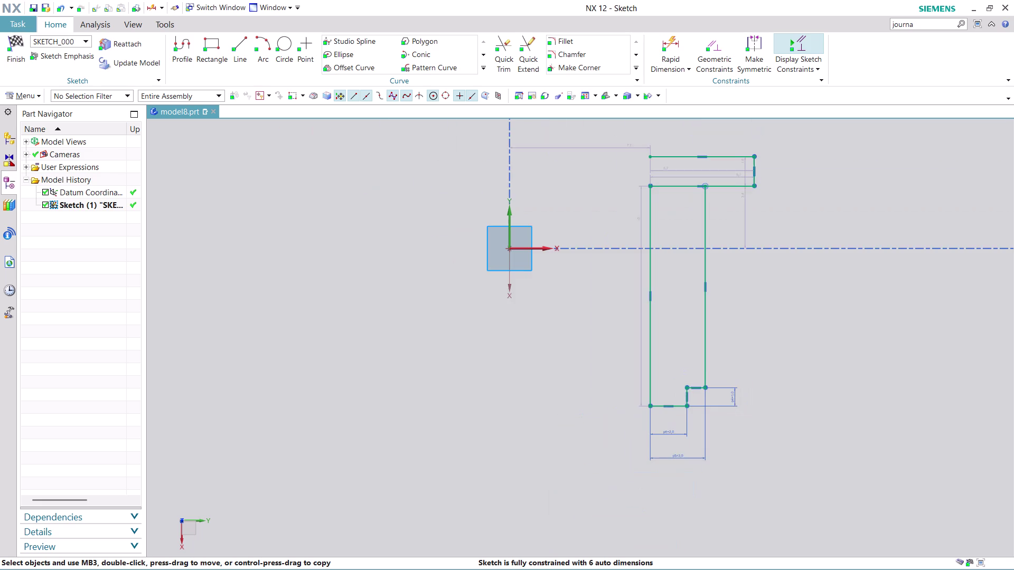
scroll(up, 3)
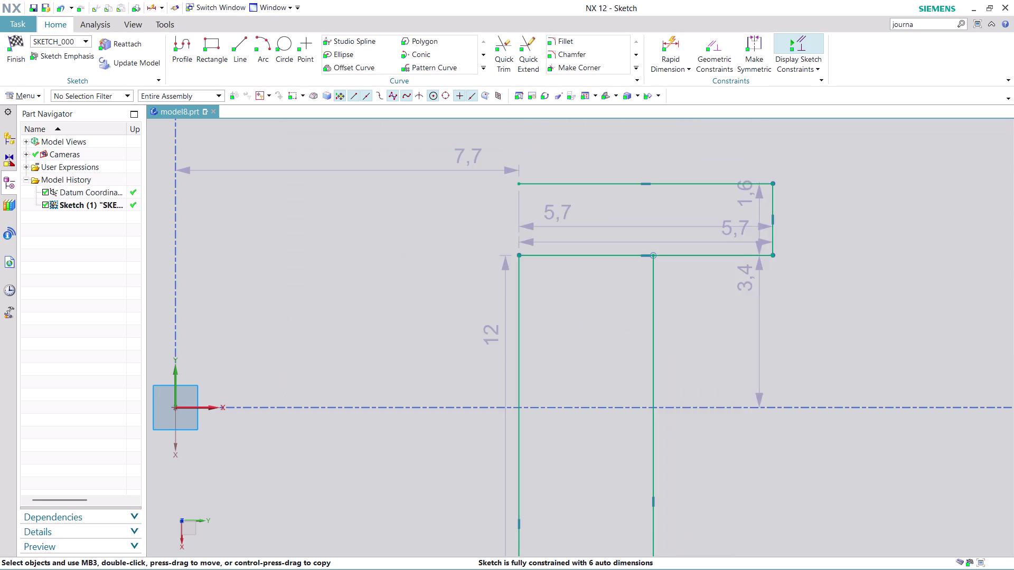
scroll(down, 3)
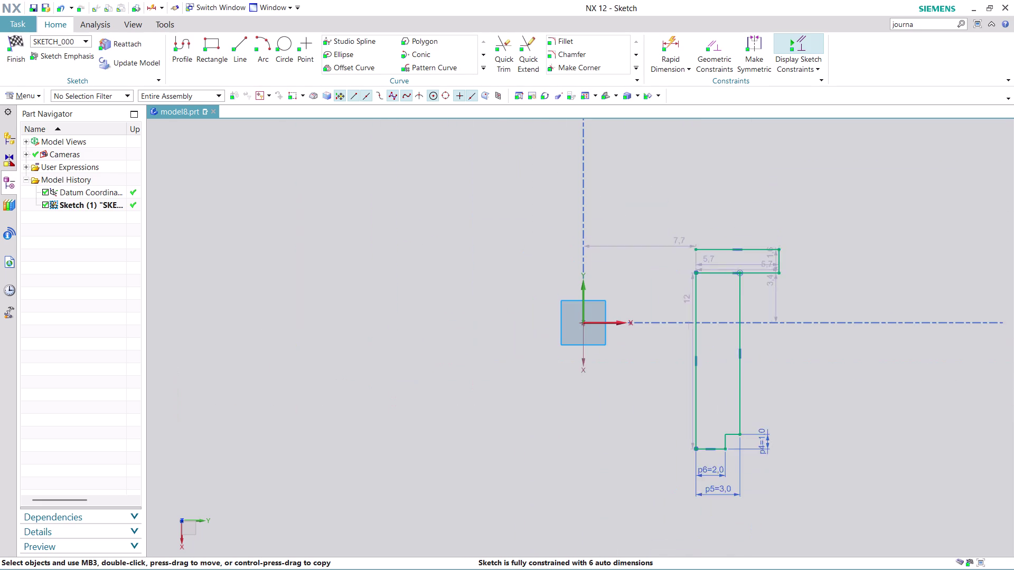
scroll(up, 3)
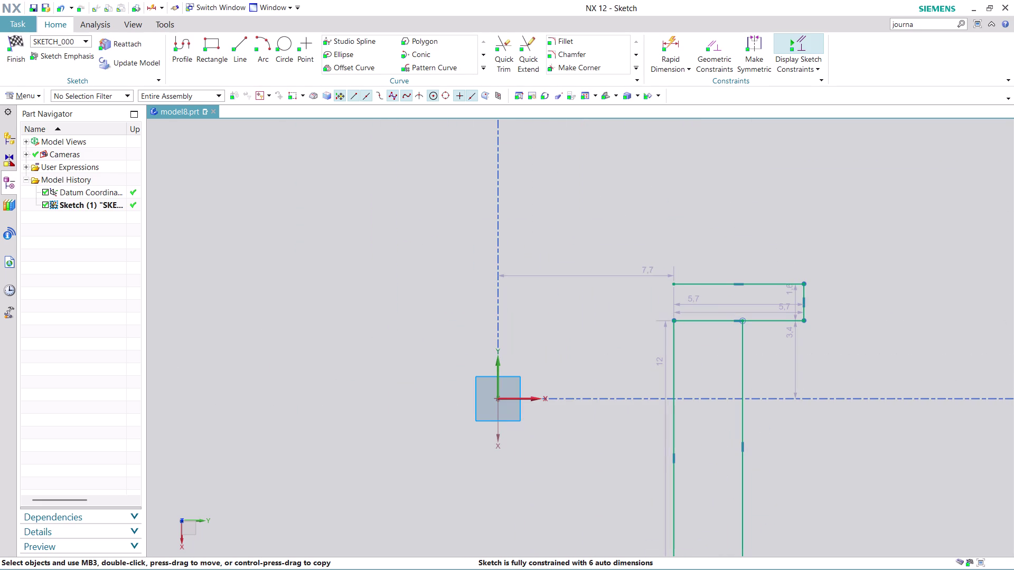
scroll(up, 3)
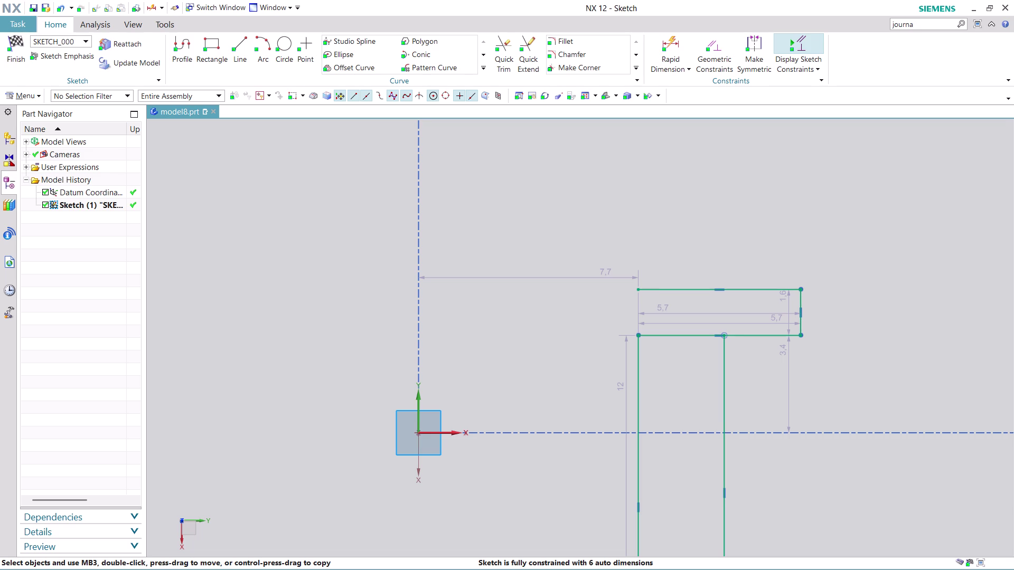
scroll(down, 3)
scroll(up, 3)
scroll(down, 3)
scroll(up, 3)
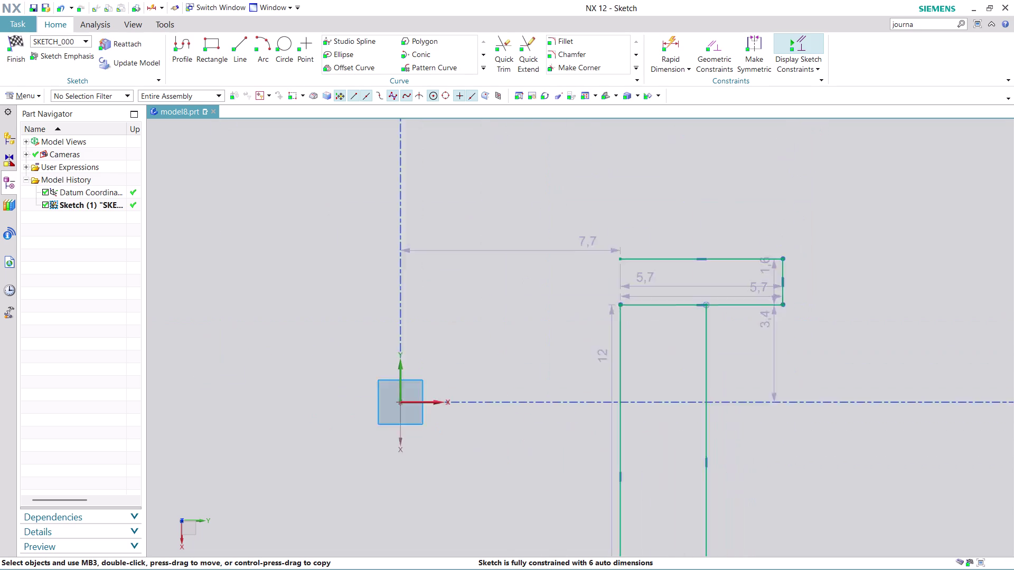
scroll(up, 3)
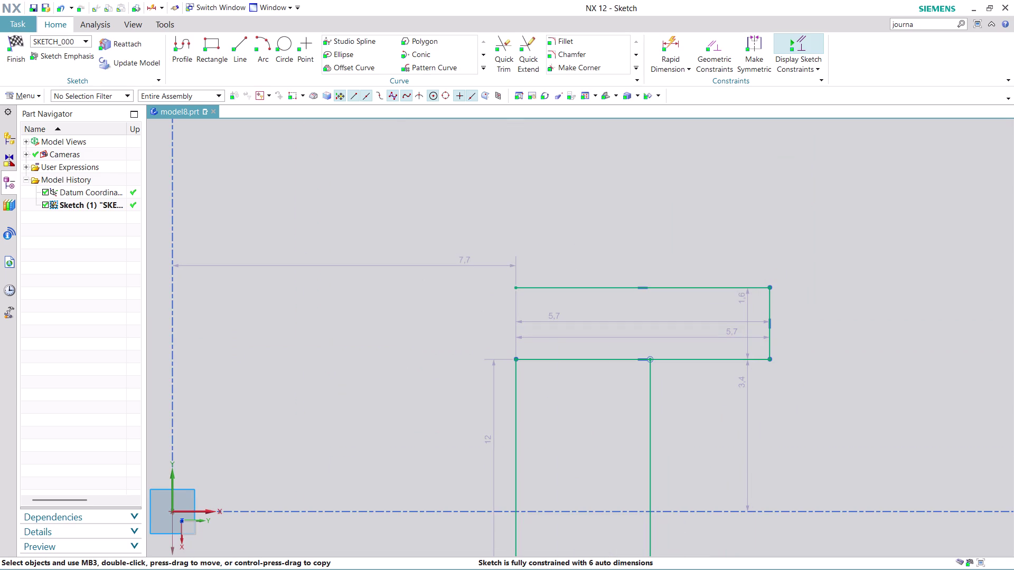
drag(674, 327, 653, 178)
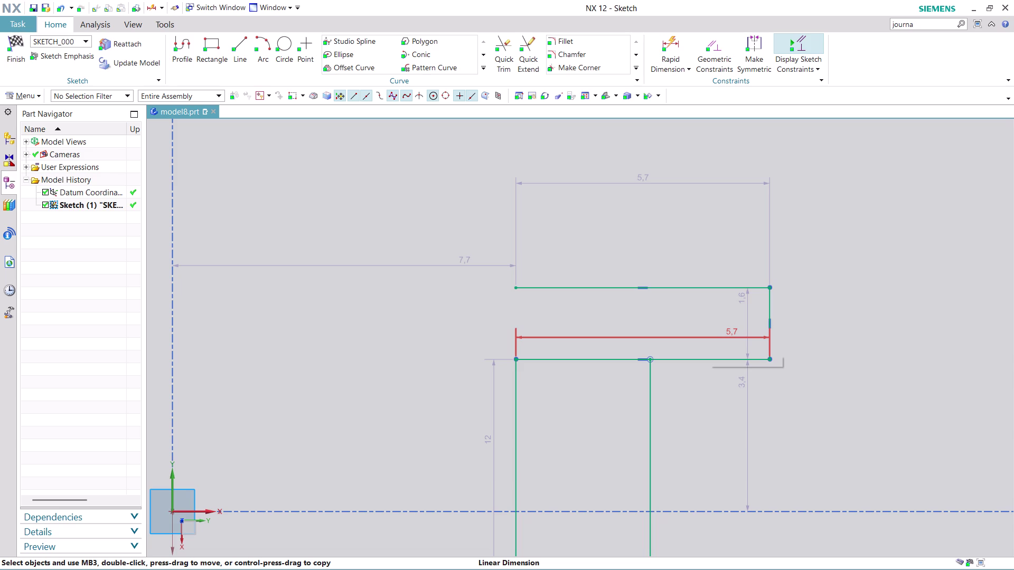
Change both 5,7 top step width dimensions to 5 (p7 and p8).
double_click(708, 341)
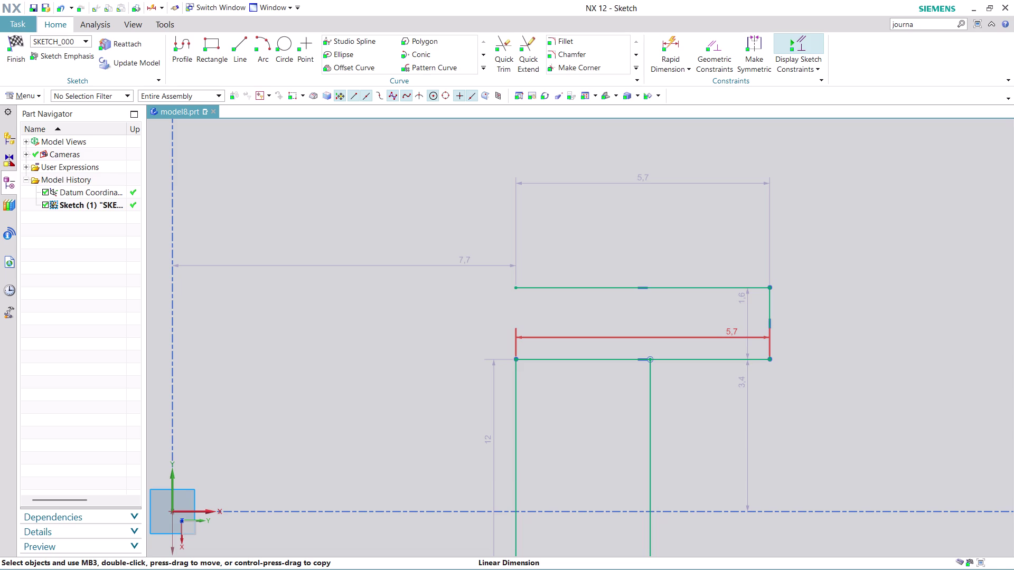
double_click(708, 340)
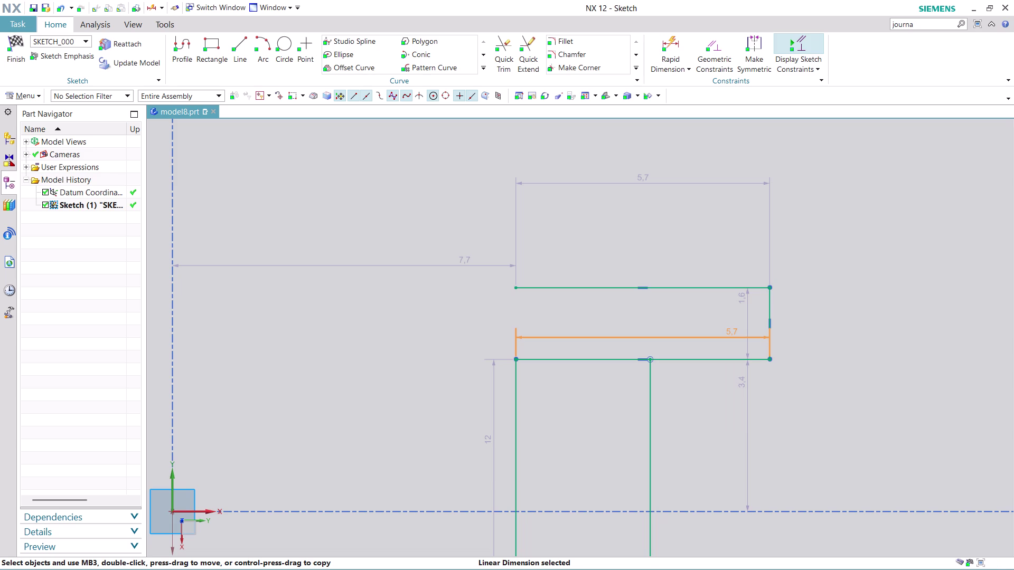
key(5)
key(Return)
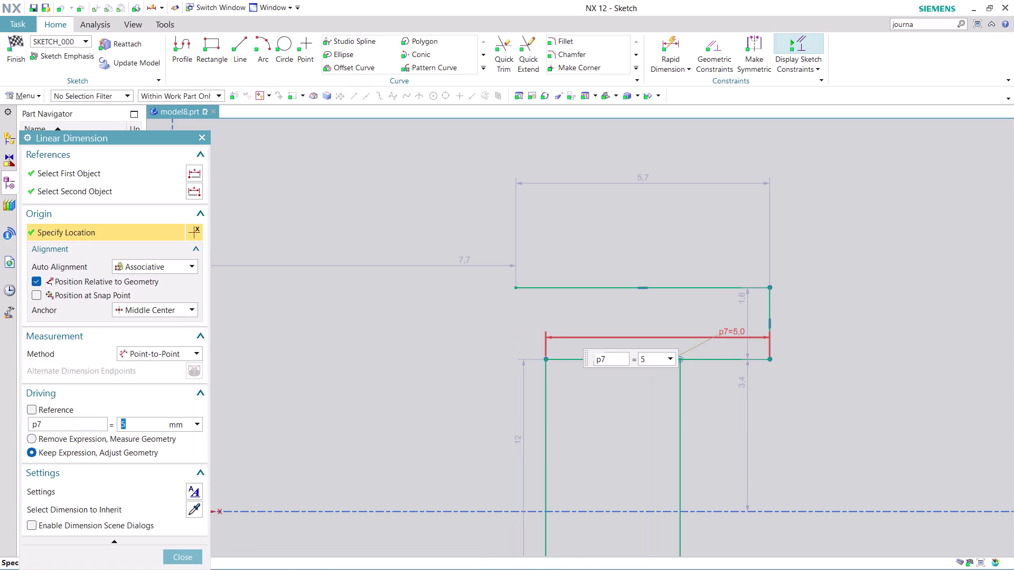
double_click(649, 178)
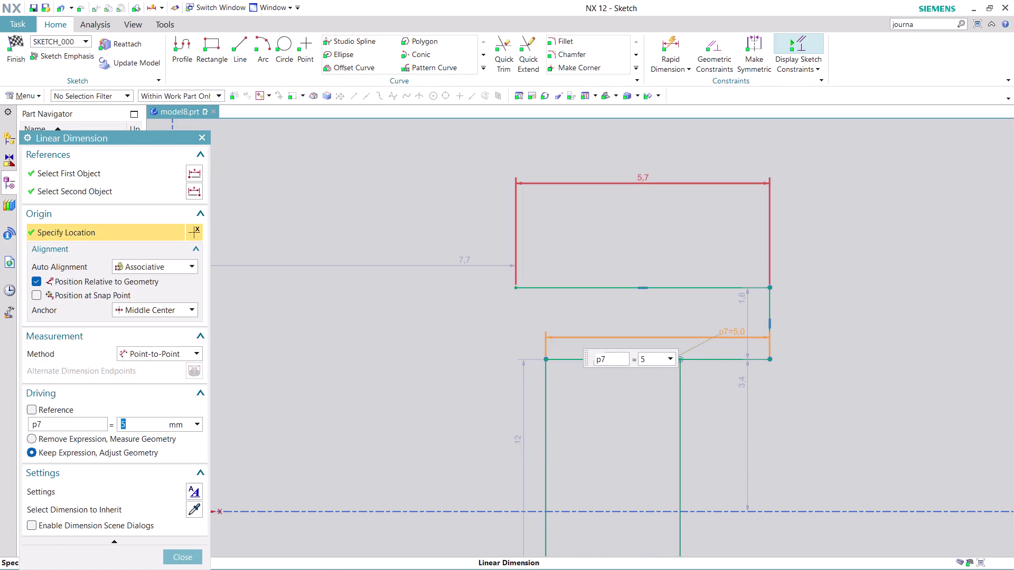
key(5)
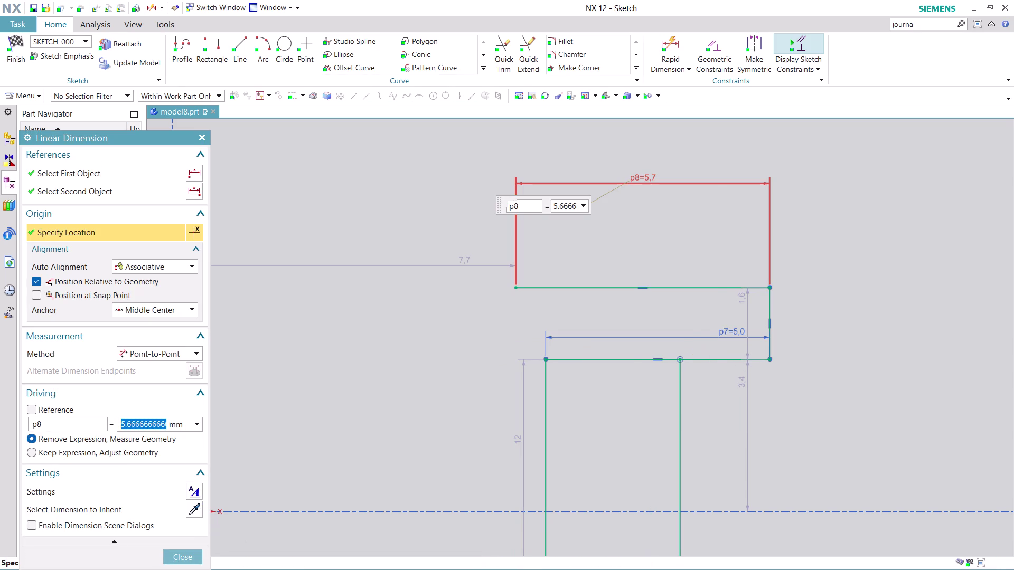
key(Return)
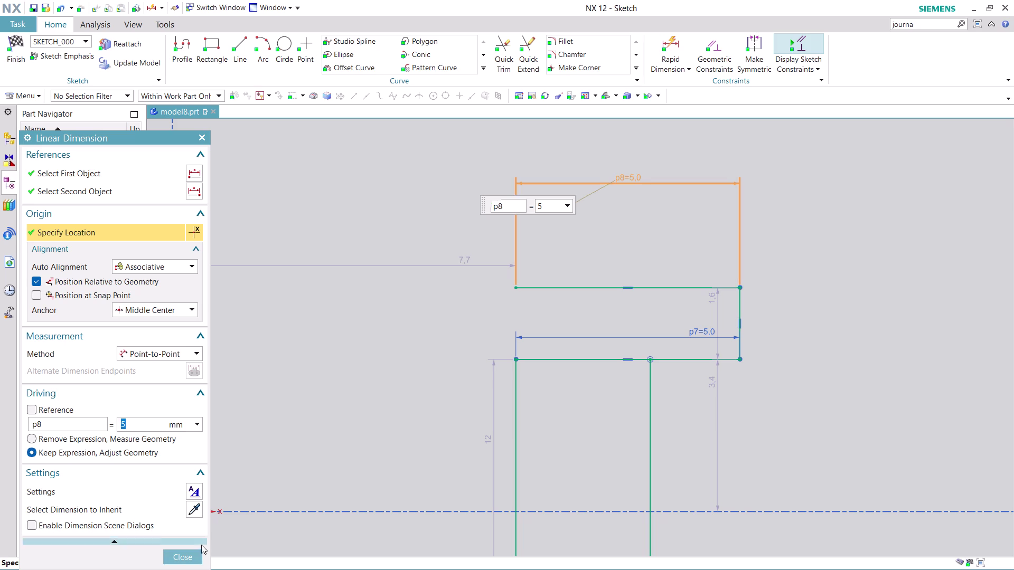
click(192, 557)
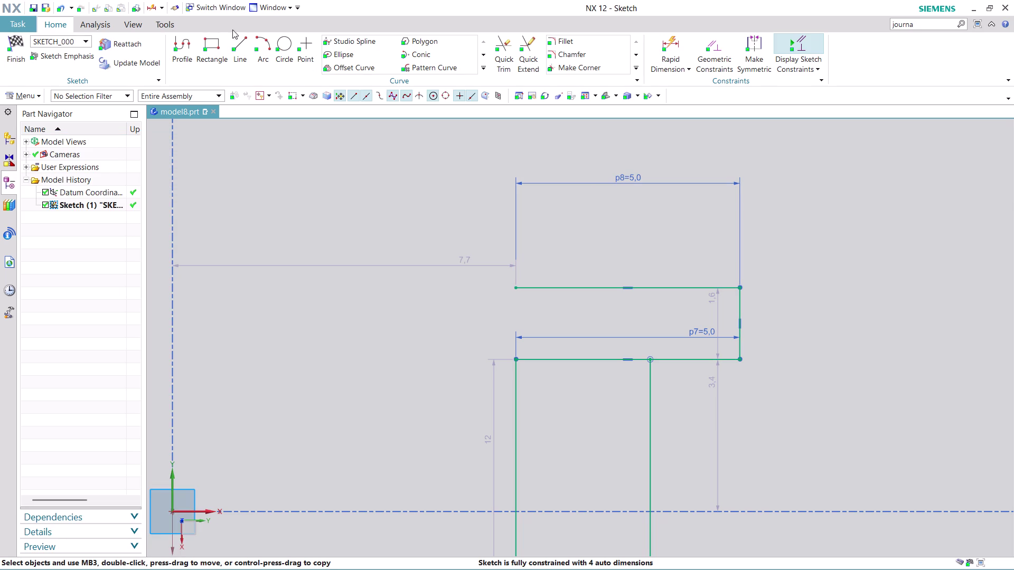
click(180, 43)
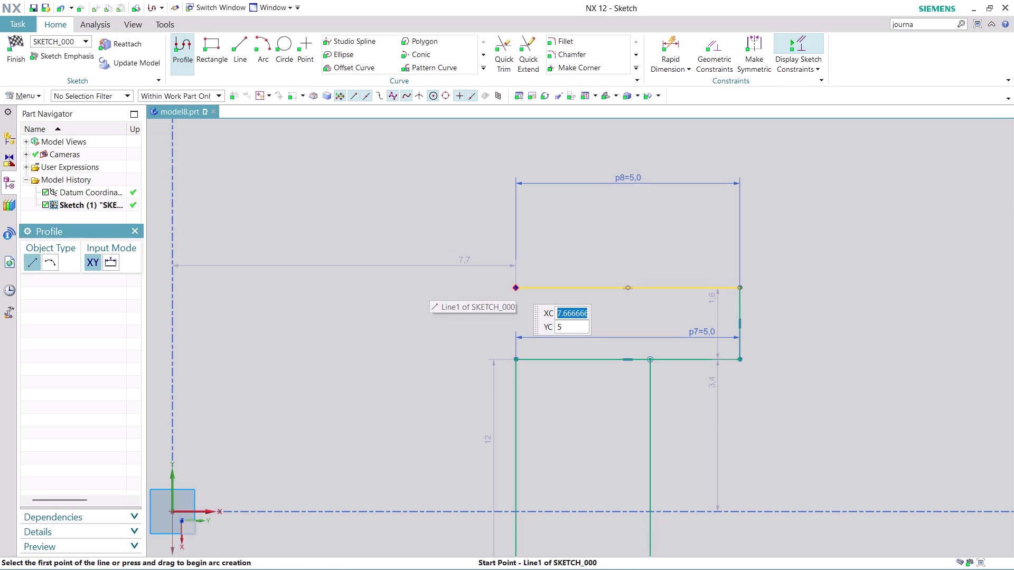
Draw a 2 mm vertical line at 90° up from the top step line's left end.
click(516, 286)
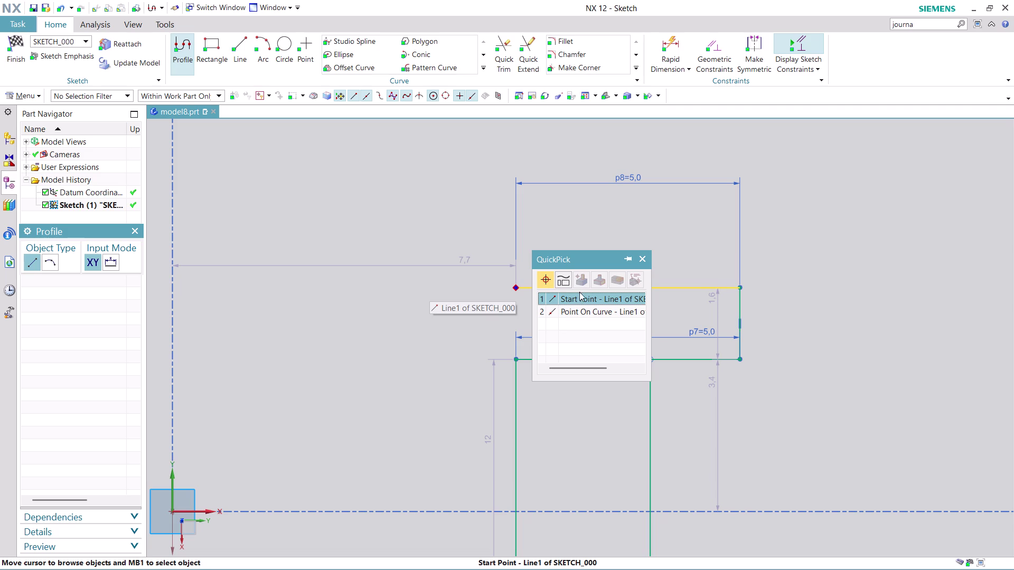
click(585, 299)
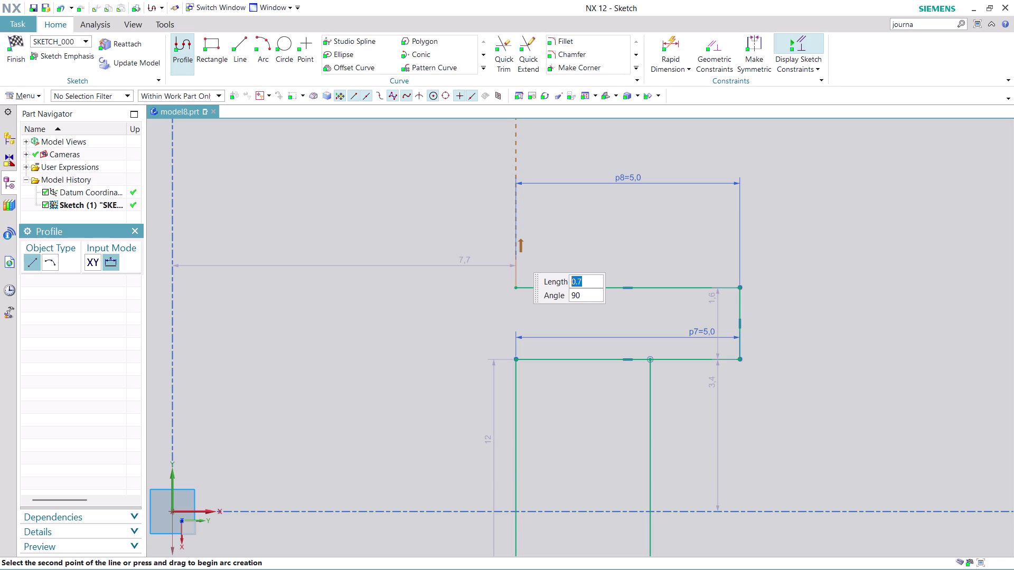
key(2)
key(Return)
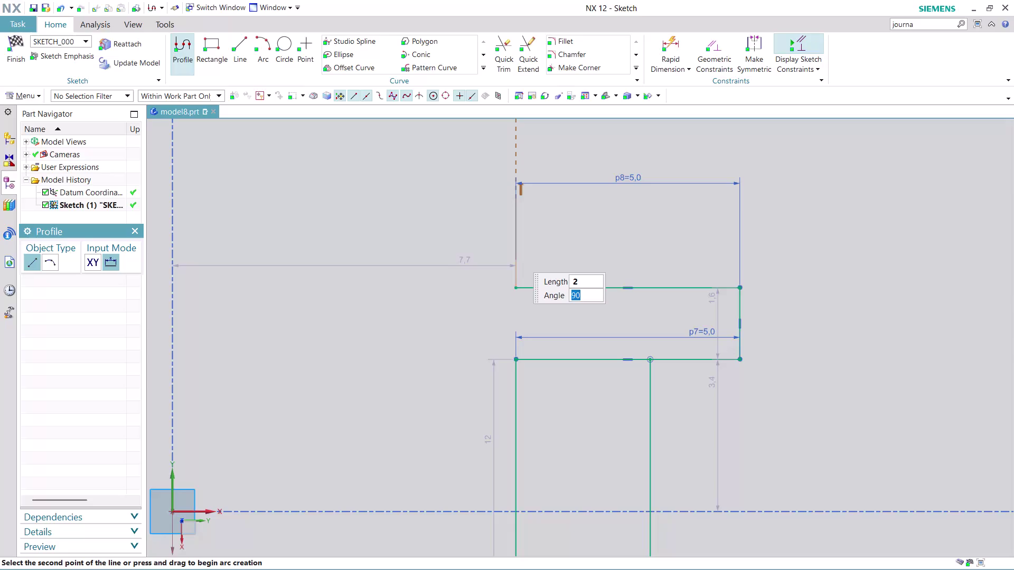
click(514, 225)
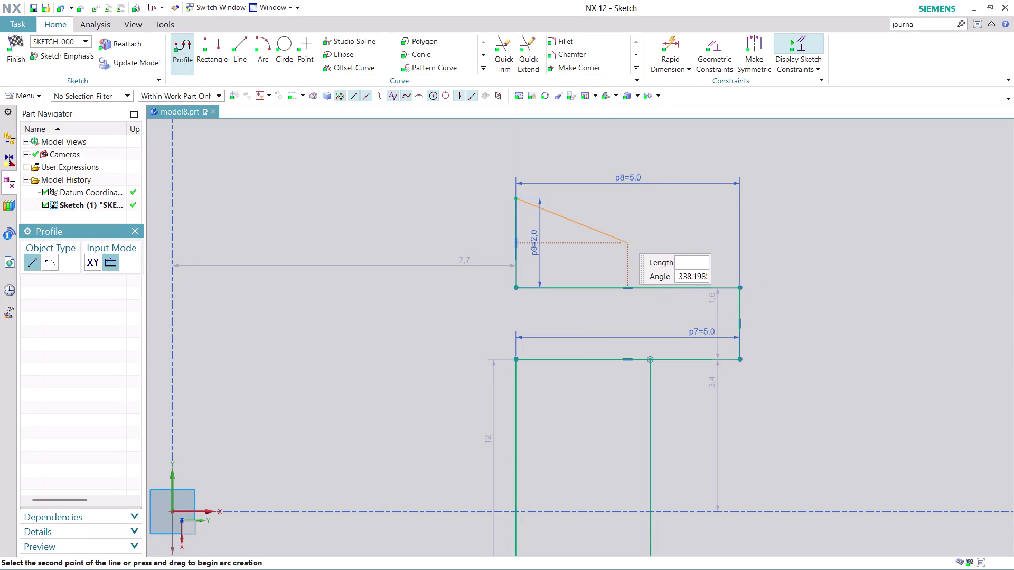
key(Escape)
key(Escape)
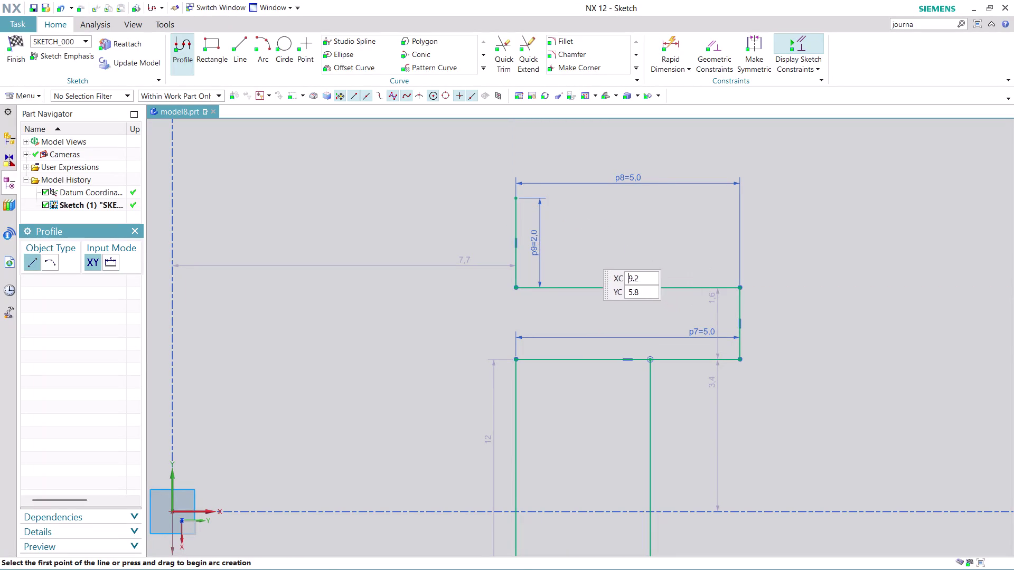
drag(539, 245, 421, 243)
scroll(down, 3)
scroll(down, 3)
scroll(up, 3)
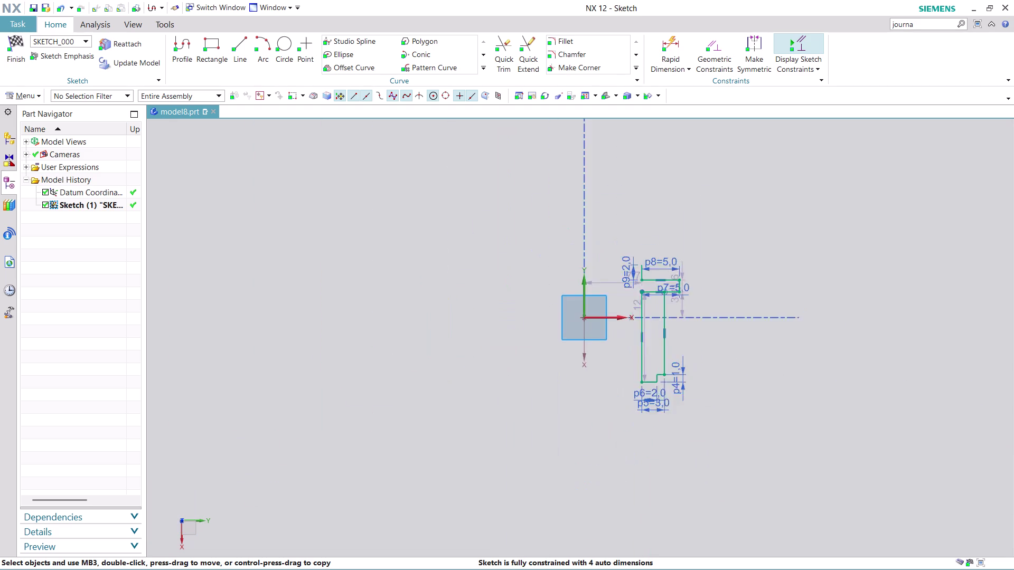
Delete the 2 mm vertical line at the top step's left end from its context menu.
scroll(up, 3)
scroll(up, 3)
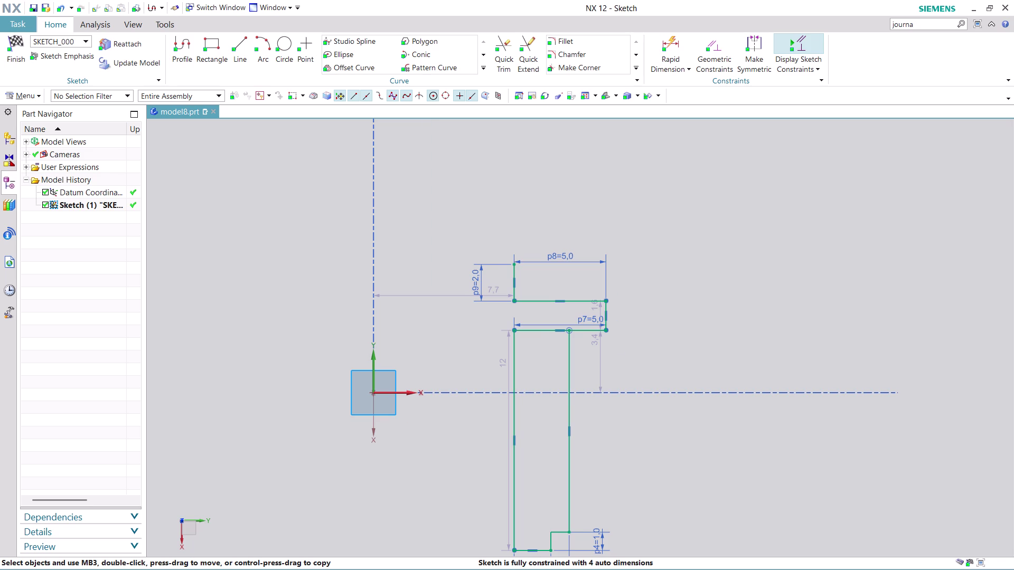
scroll(down, 3)
scroll(up, 3)
scroll(up, 3)
scroll(down, 3)
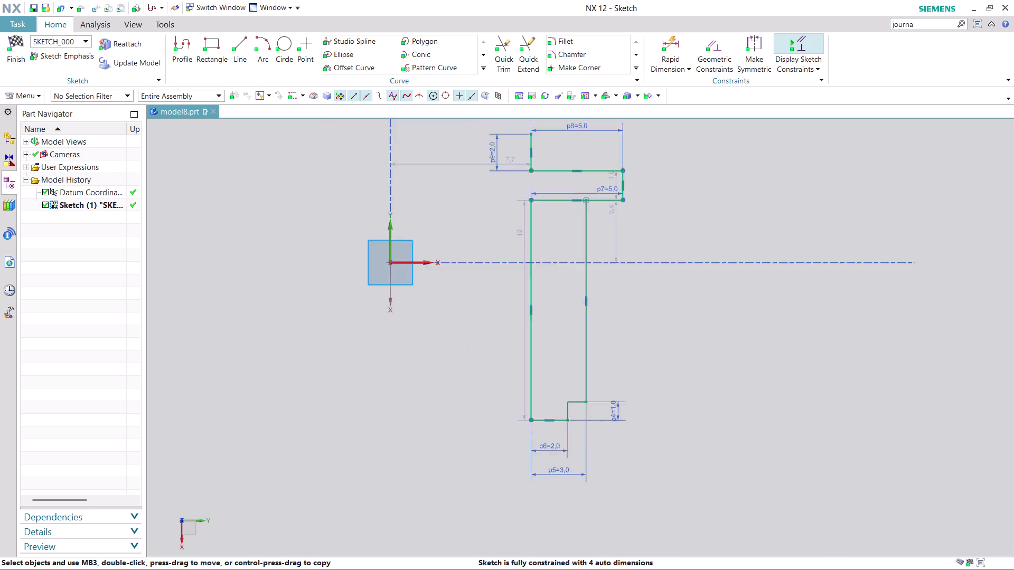
scroll(down, 3)
scroll(up, 3)
right_click(539, 223)
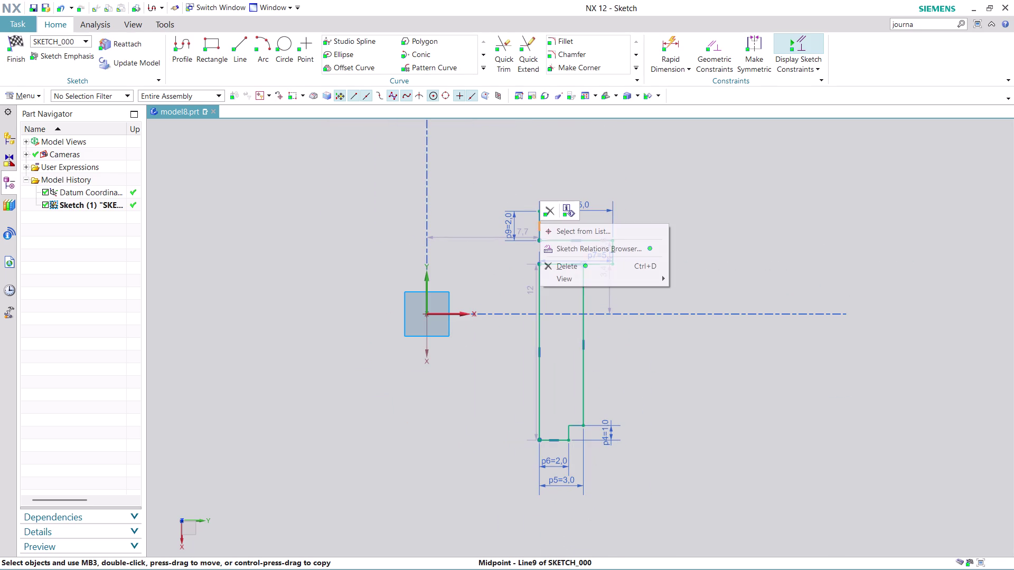
click(573, 266)
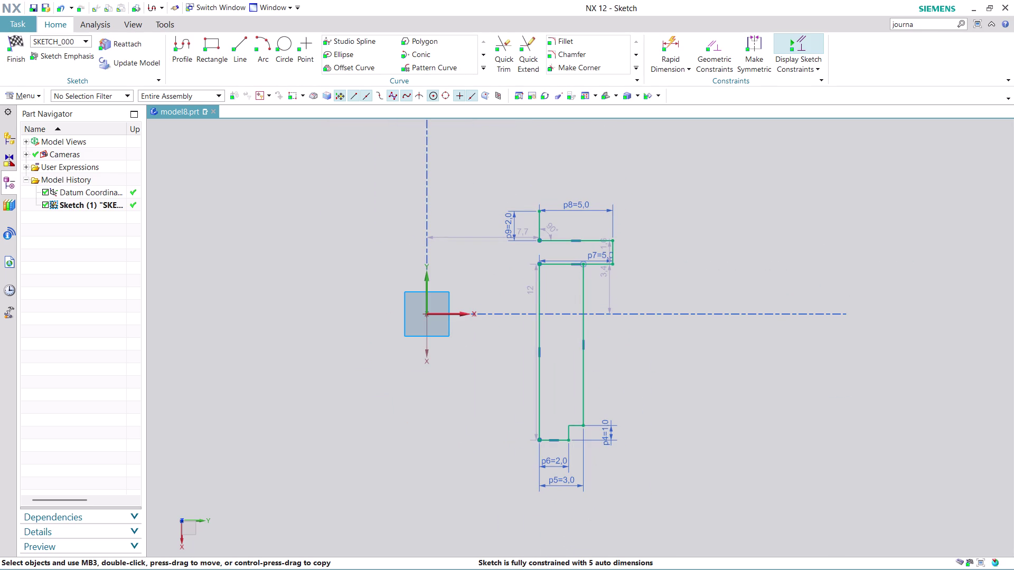
scroll(up, 3)
right_click(538, 216)
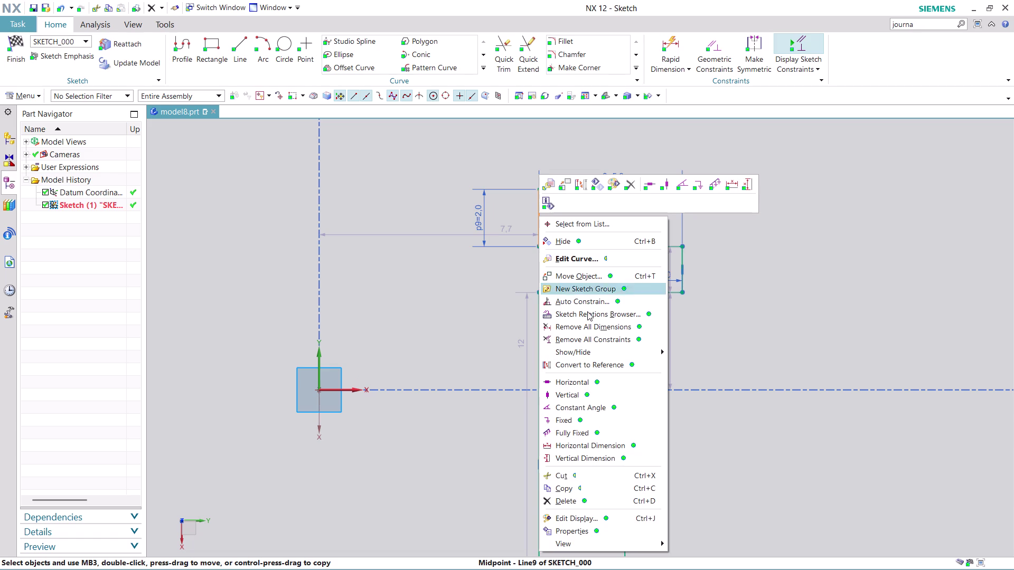
click(575, 504)
Pan and zoom to review the profile dimensioned p4 through p8.
scroll(down, 3)
scroll(up, 3)
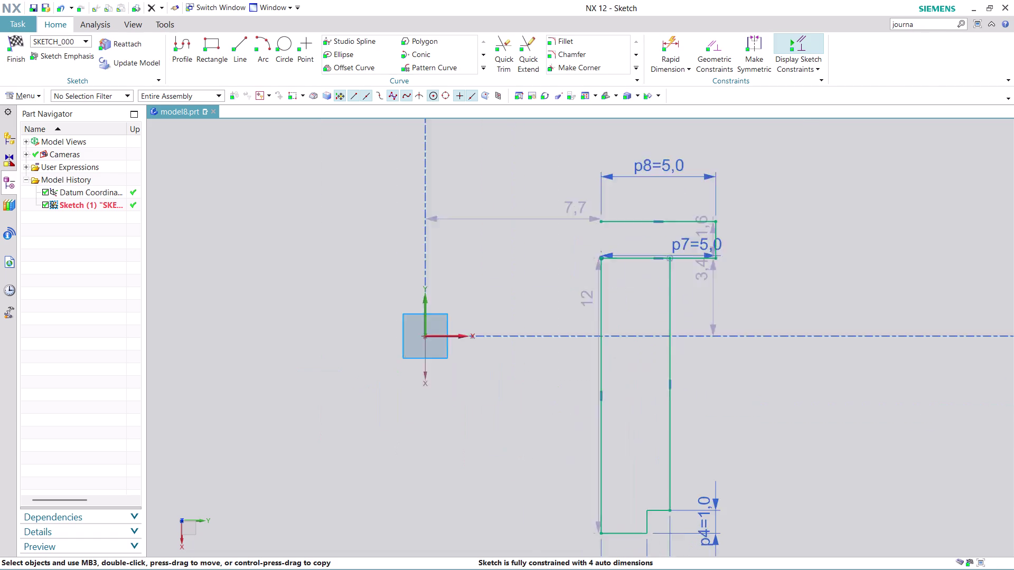
scroll(up, 3)
scroll(down, 3)
middle_drag(766, 493, 657, 349)
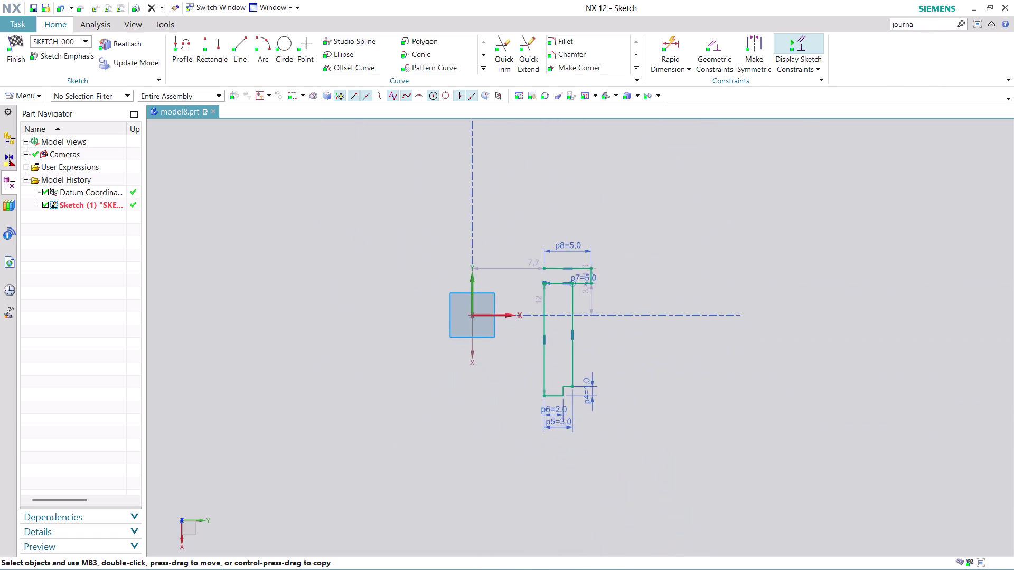
middle_drag(657, 348, 655, 348)
scroll(up, 3)
scroll(up, 3)
scroll(up, 3)
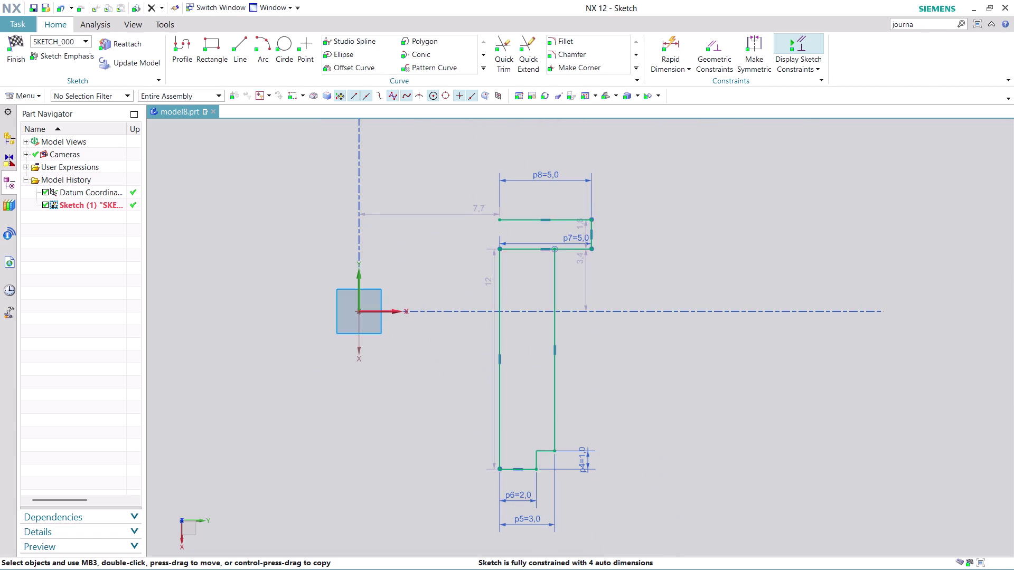